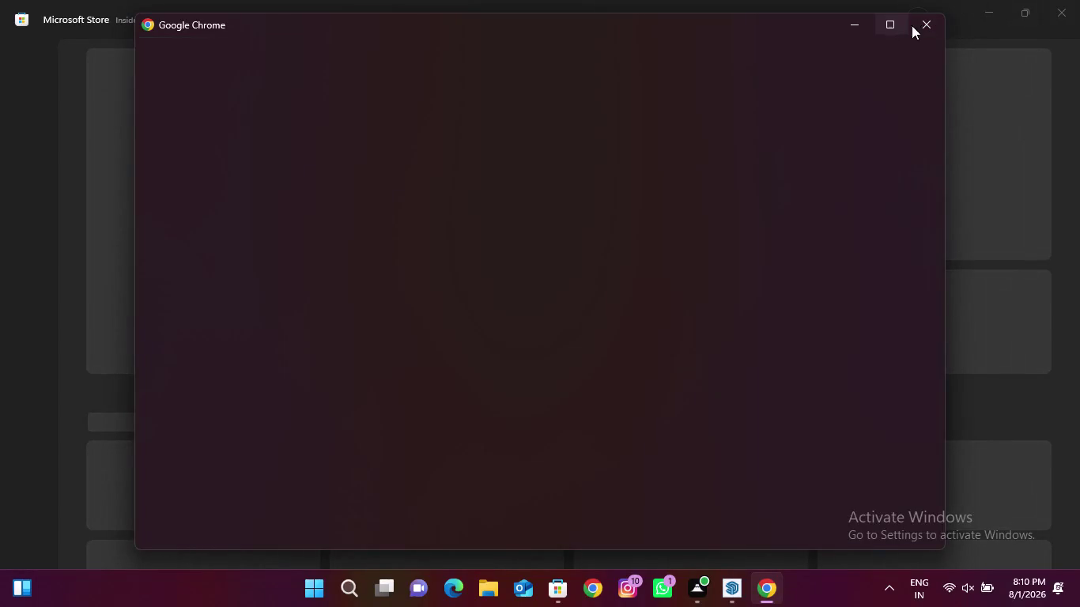
Close the Microsoft Store window and open Chrome with the first profile.
click(1068, 4)
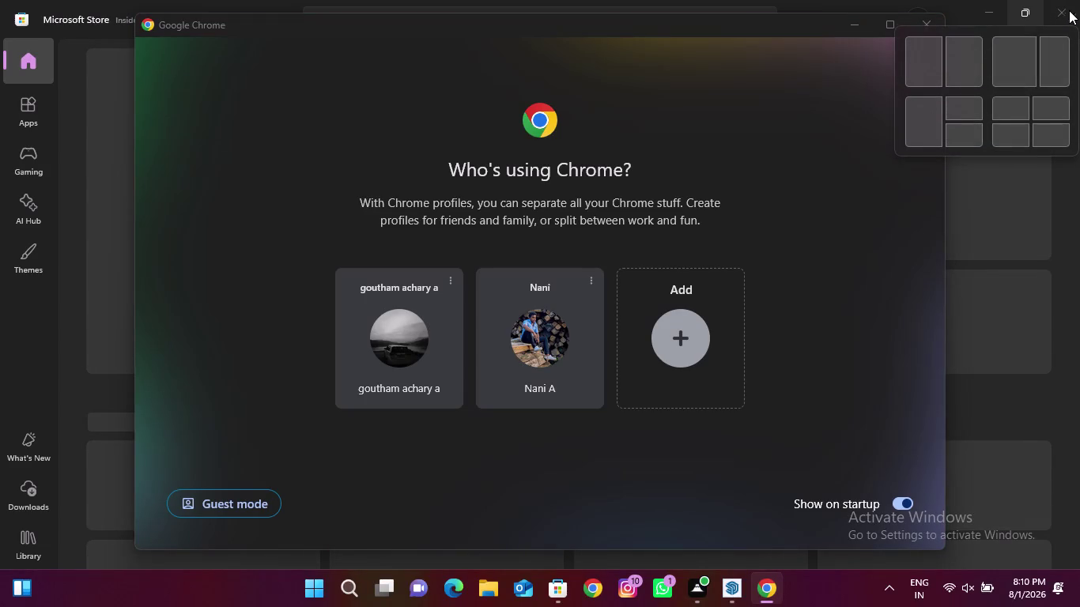
click(375, 333)
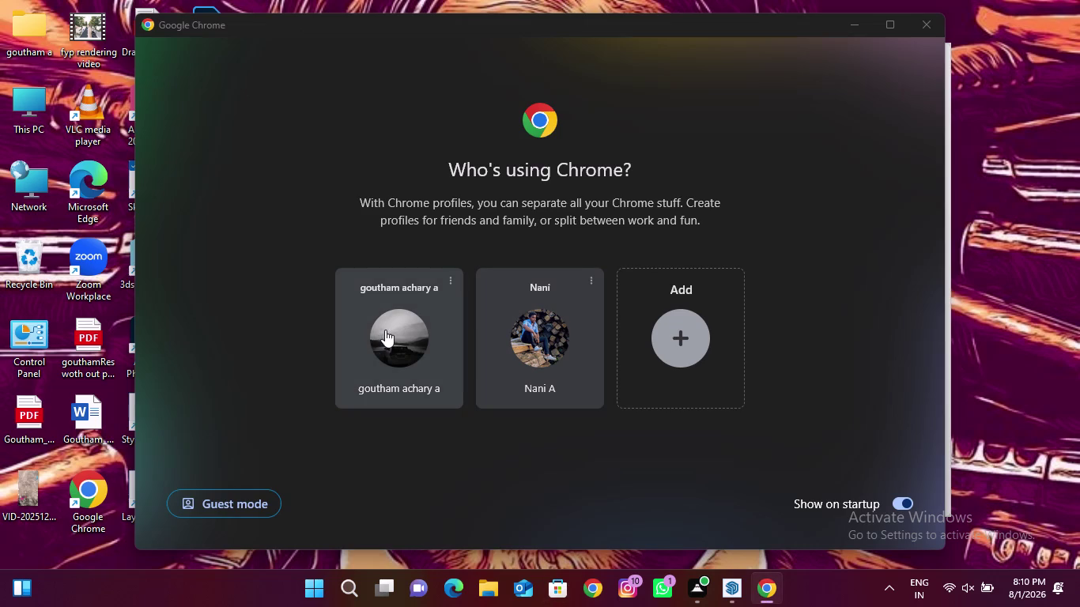
click(385, 329)
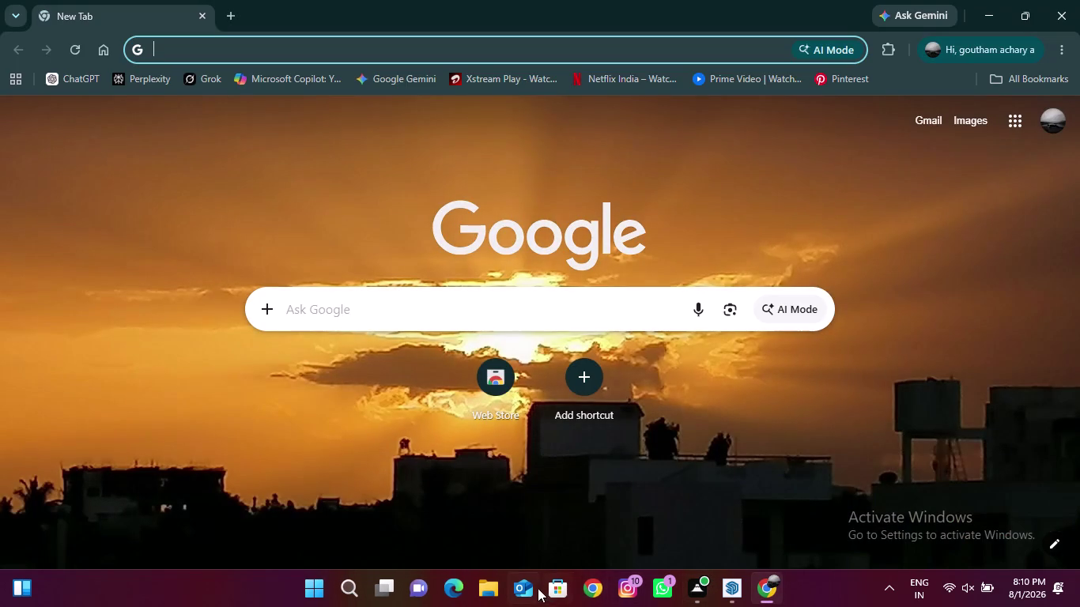
Search Google for 'gold colour code'.
click(495, 298)
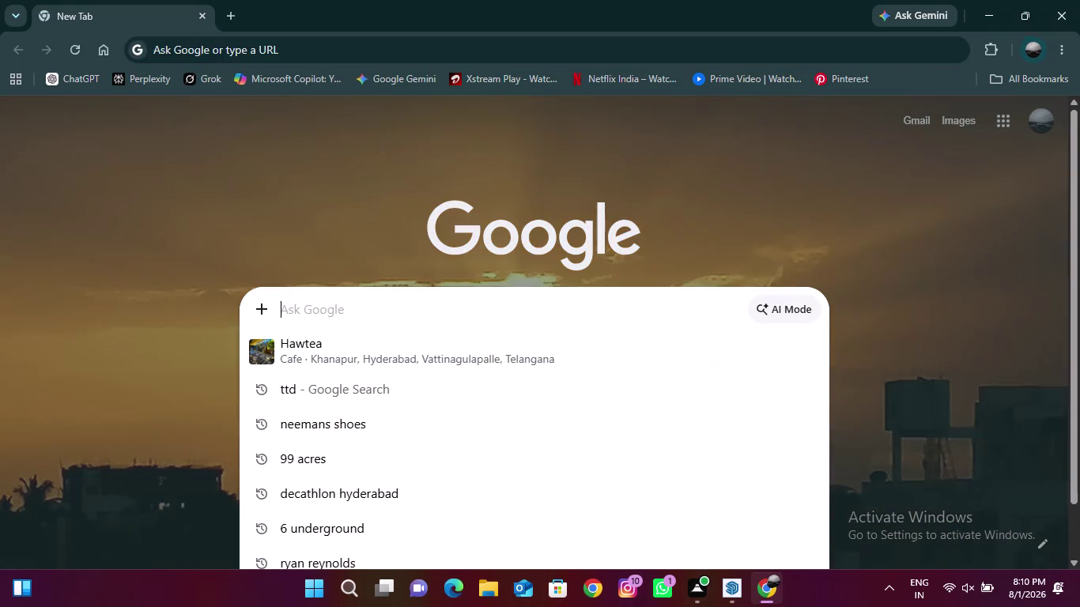
text(rgb)
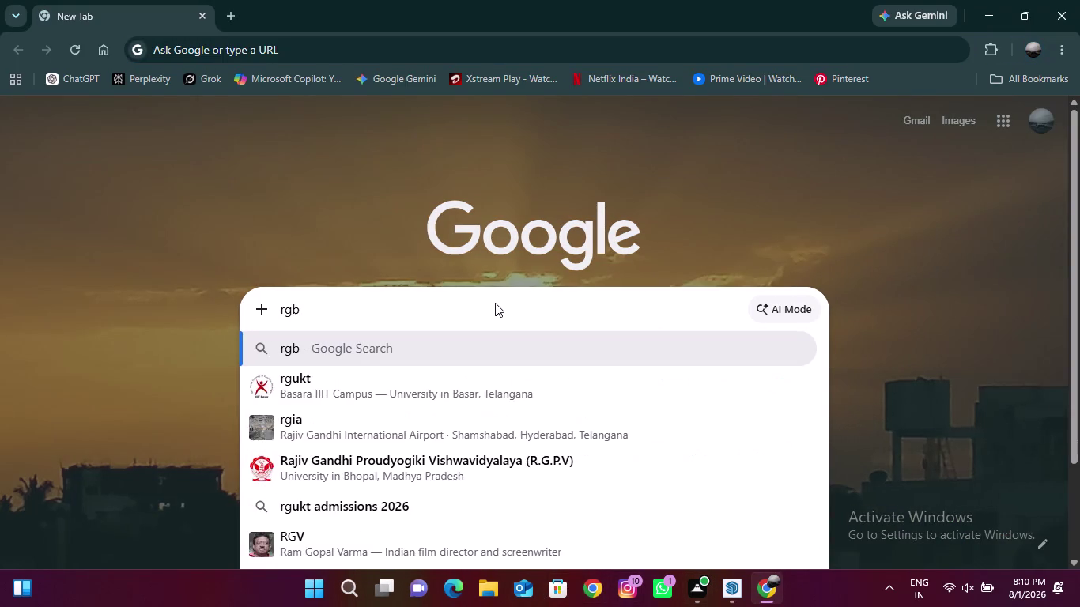
key(BackSpace)
key(BackSpace)
key(BackSpace)
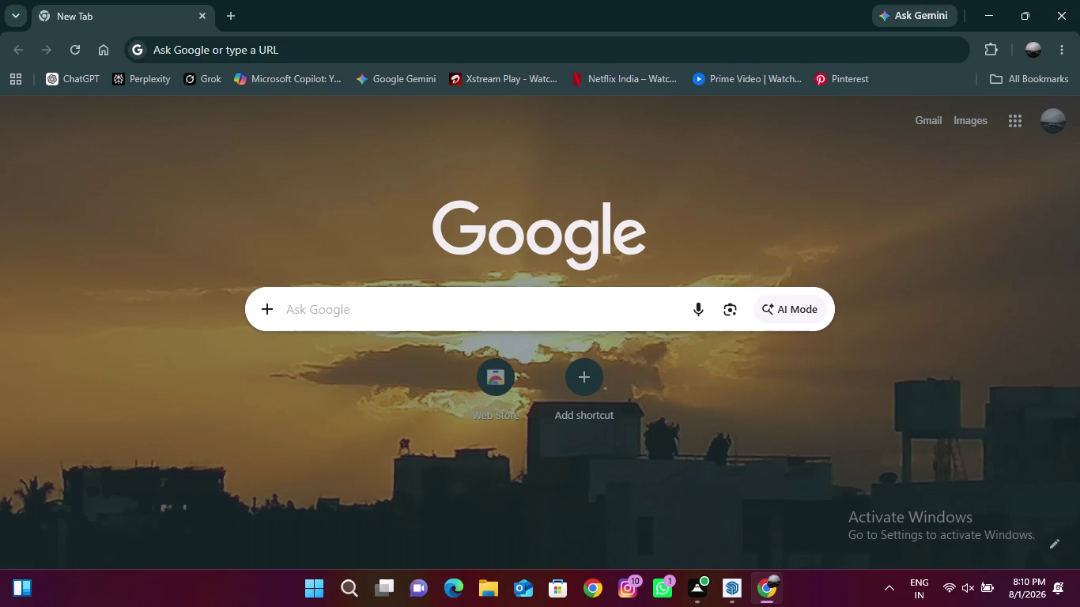
text(gold)
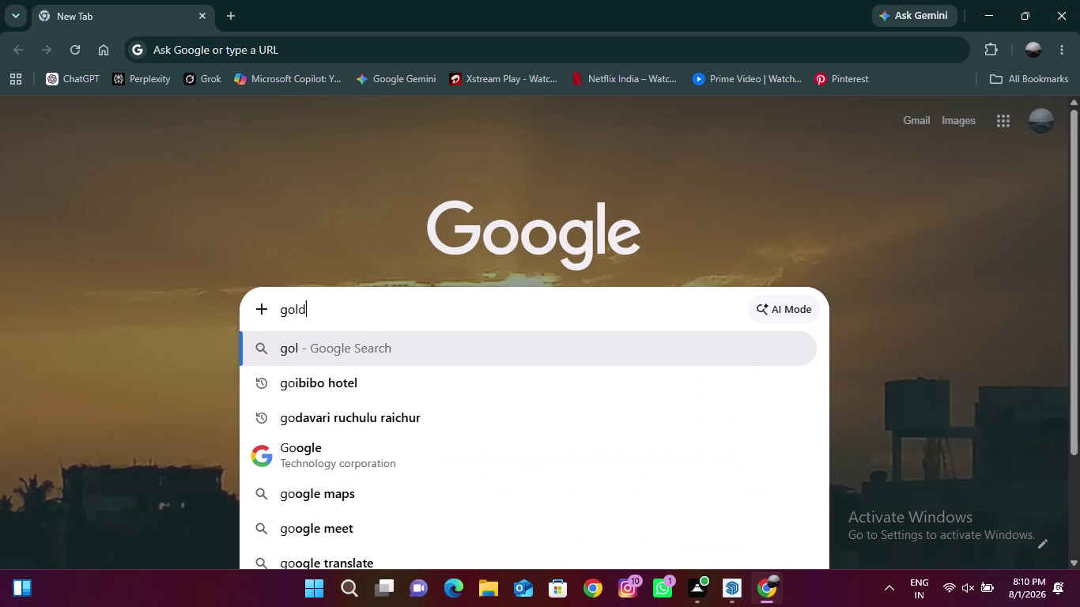
key(space)
text(colou)
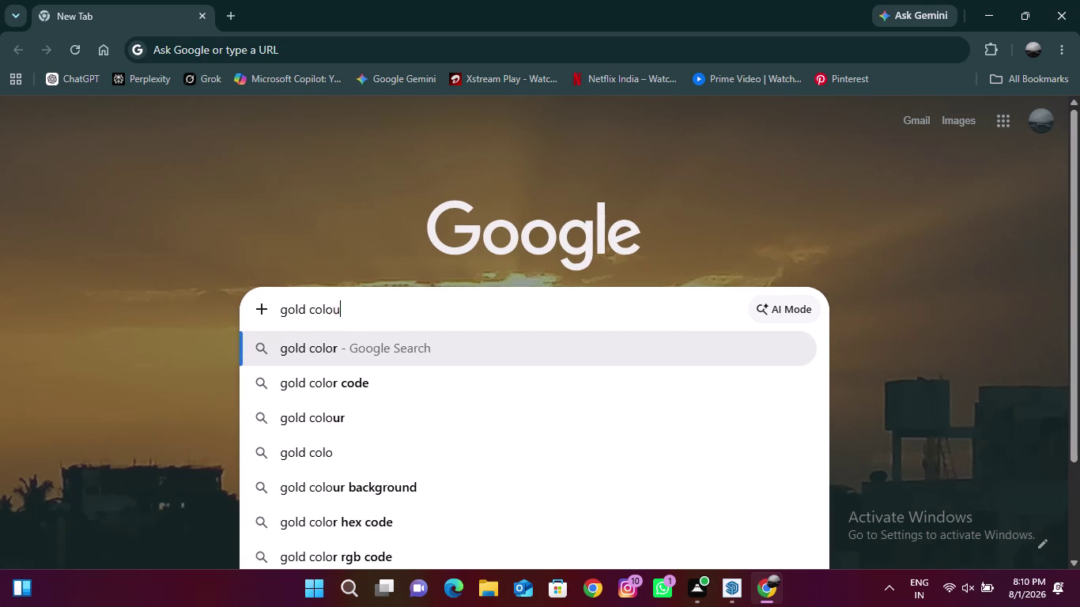
text(r)
key(space)
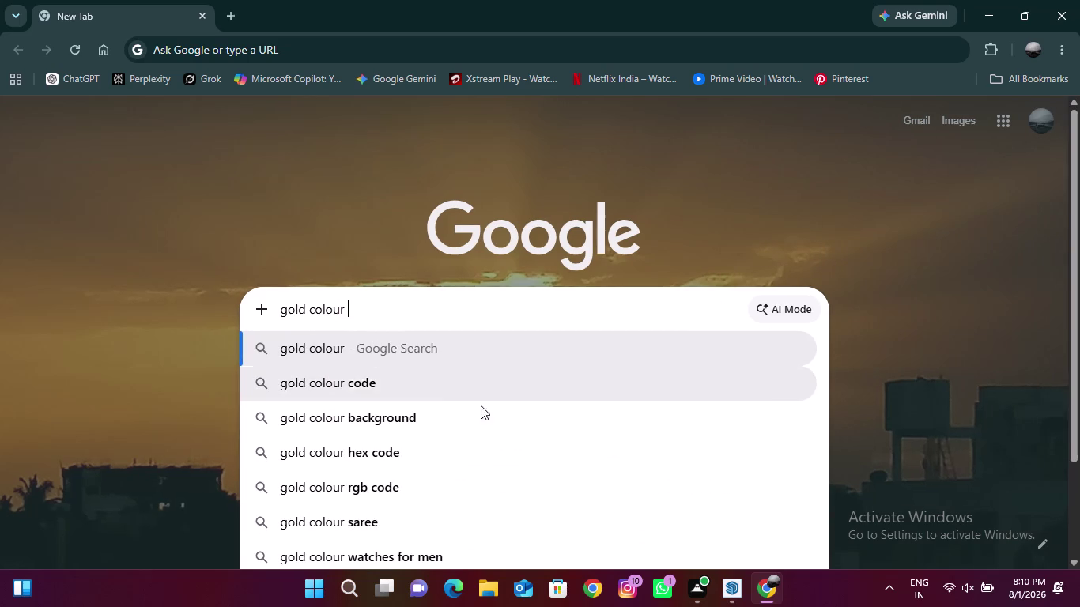
click(459, 393)
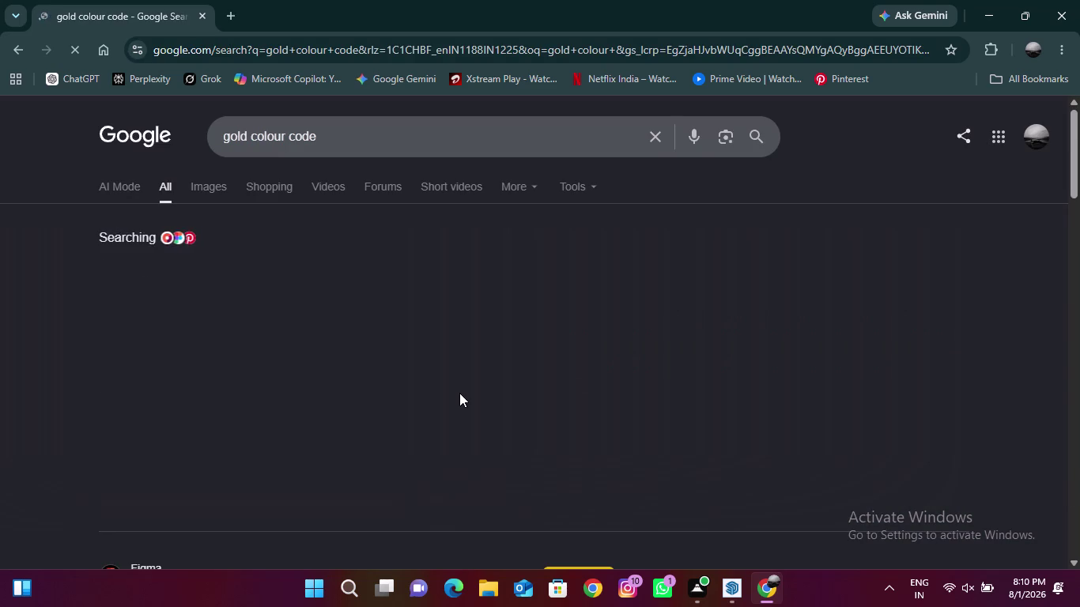
Change the search to 'brass colour code'.
drag(248, 137, 200, 149)
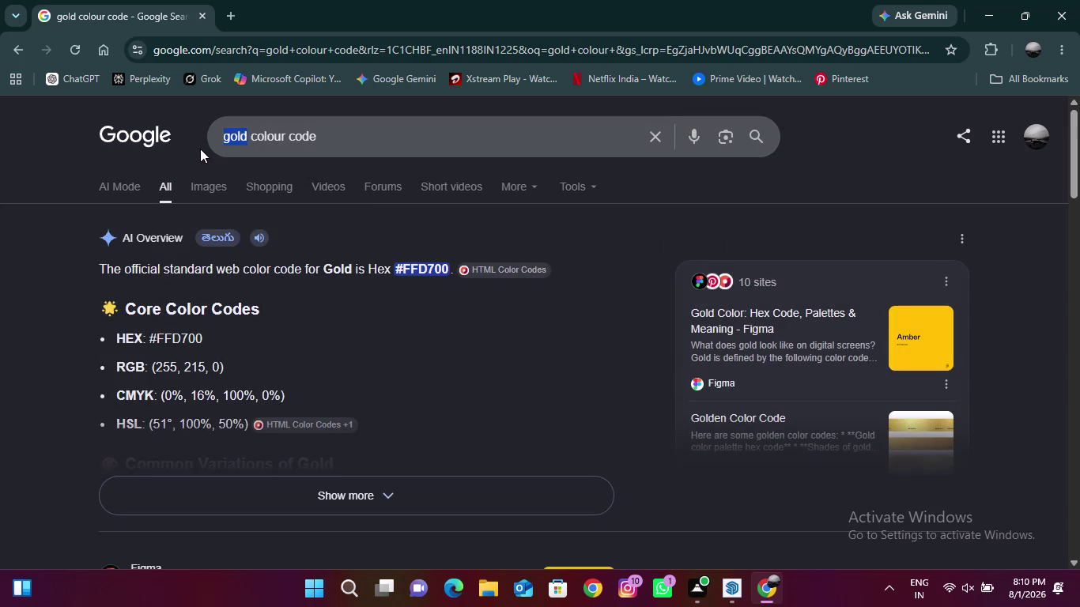
drag(200, 148, 199, 152)
text(brass)
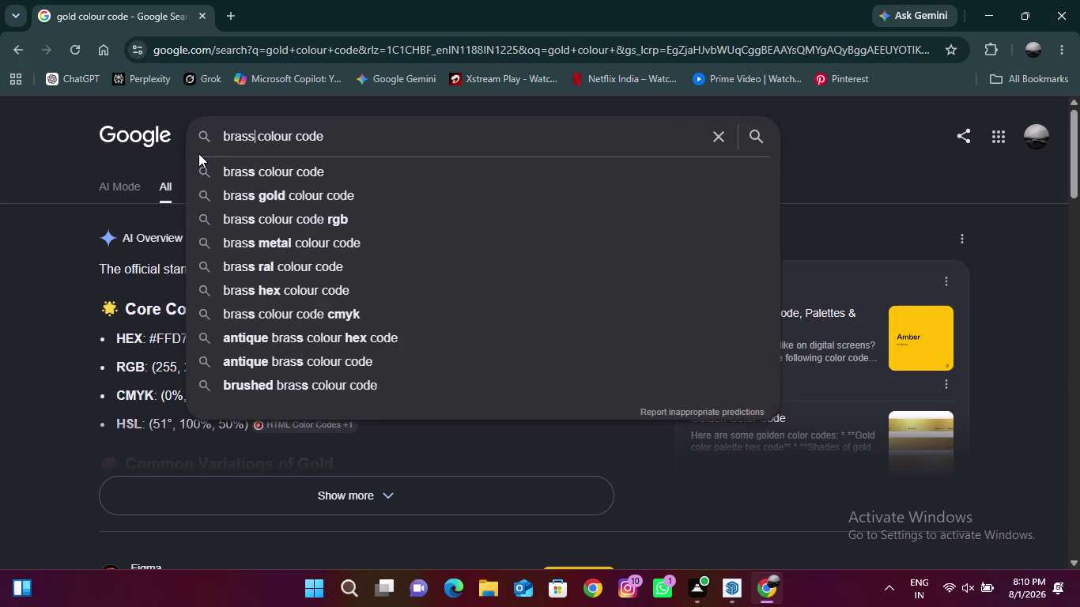
key(Return)
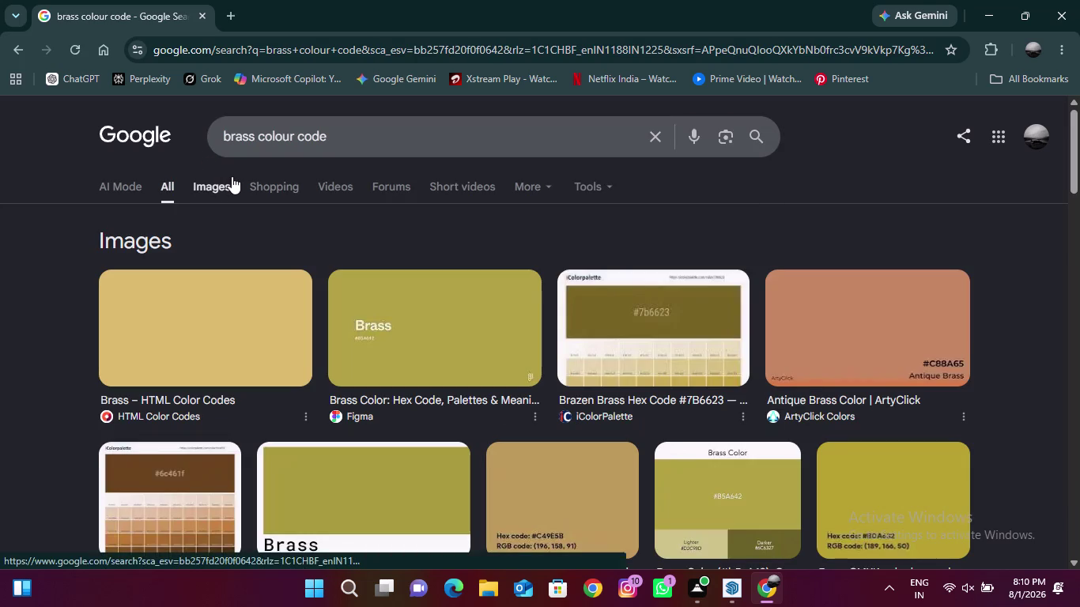
Expand the AI Overview to read brass #B5A642, RGB 181, 166, 66.
scroll(down, 3)
scroll(down, 3)
scroll(down, 3)
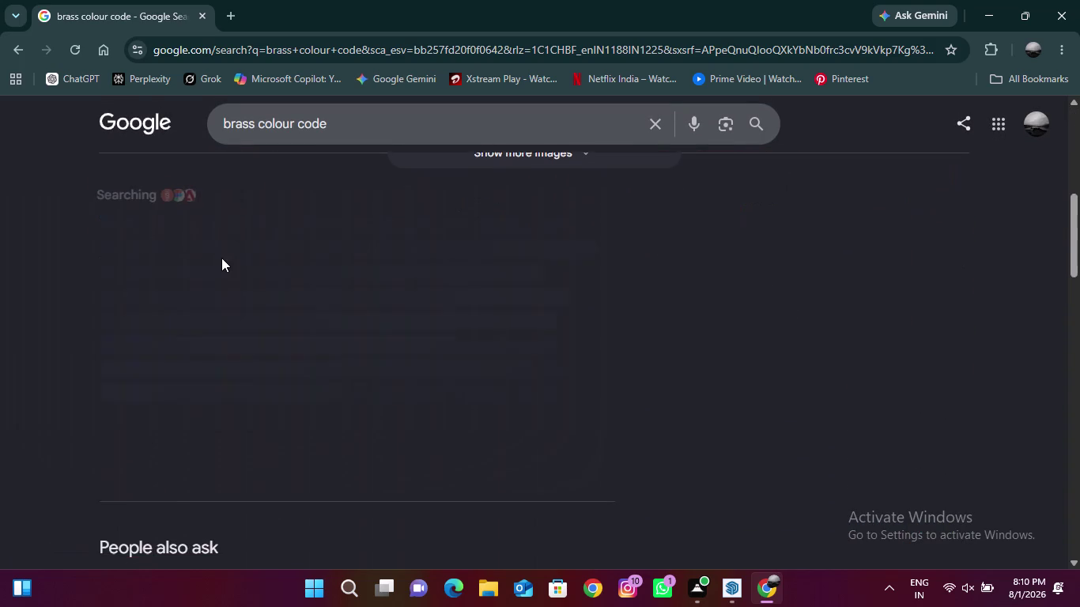
scroll(down, 3)
scroll(up, 3)
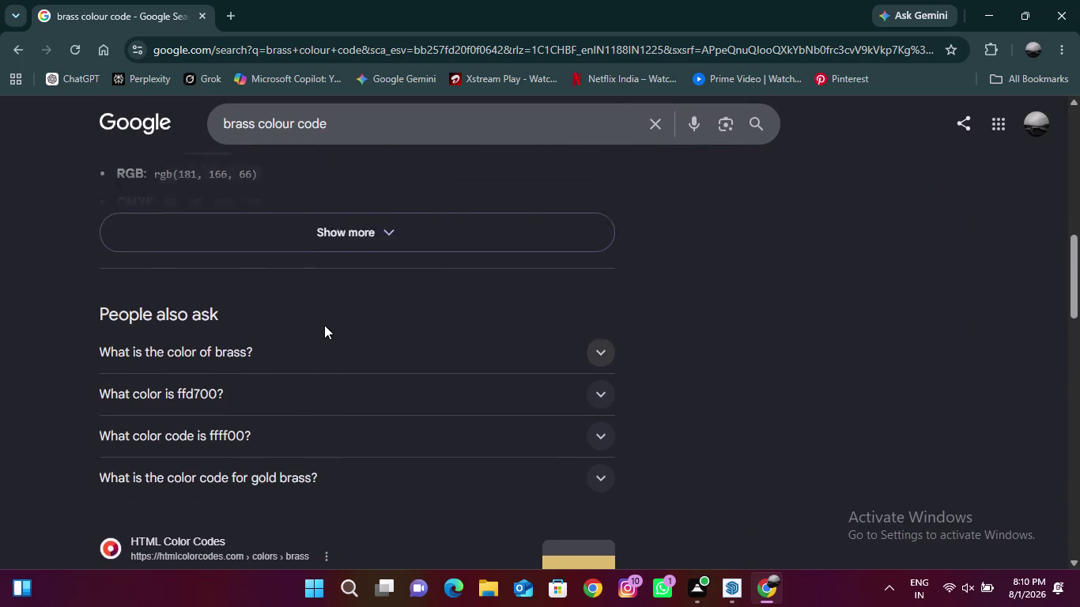
scroll(up, 3)
scroll(down, 3)
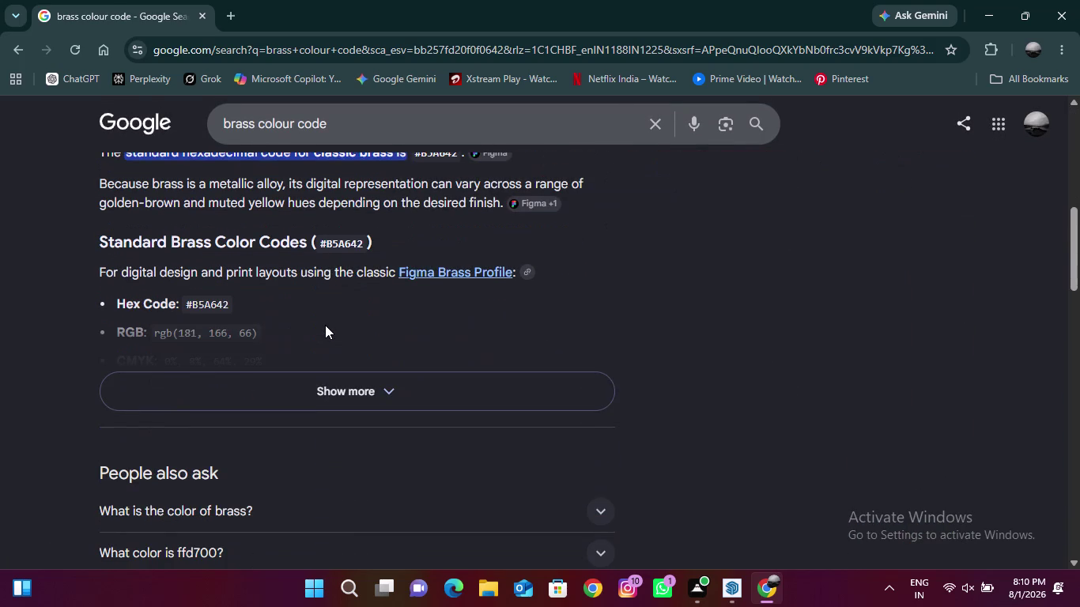
click(366, 390)
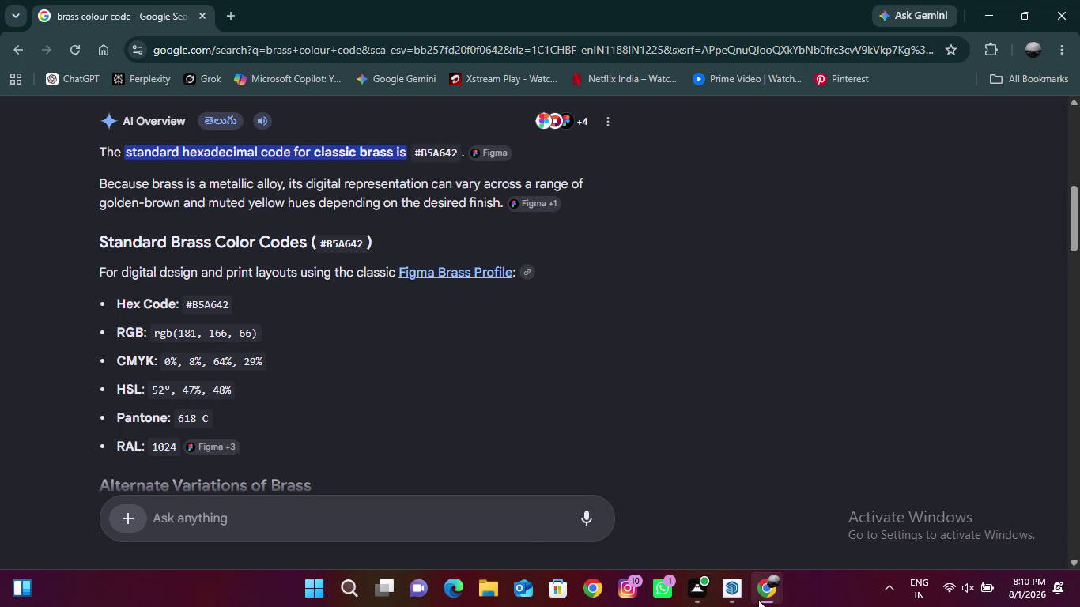
click(723, 593)
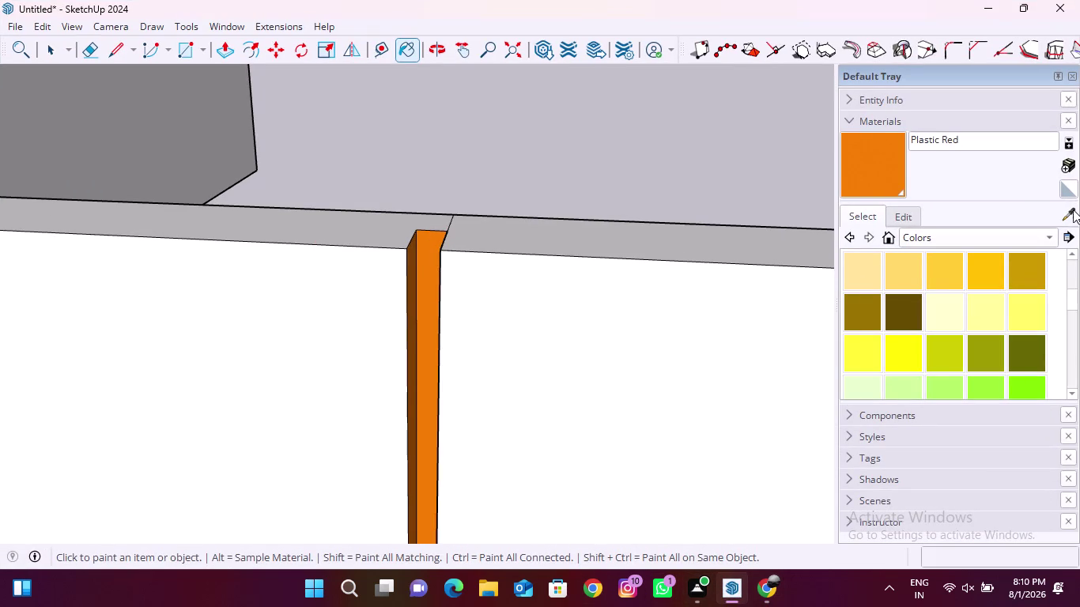
Start a new material, switch its colour picker to RGB, and enter red 186.
click(902, 353)
click(1068, 166)
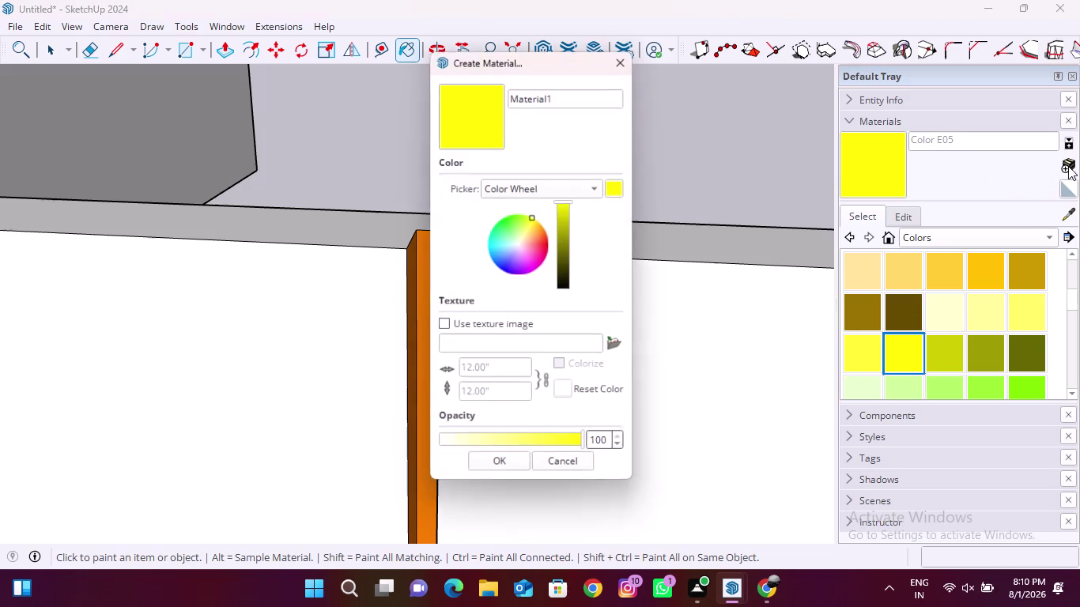
click(589, 192)
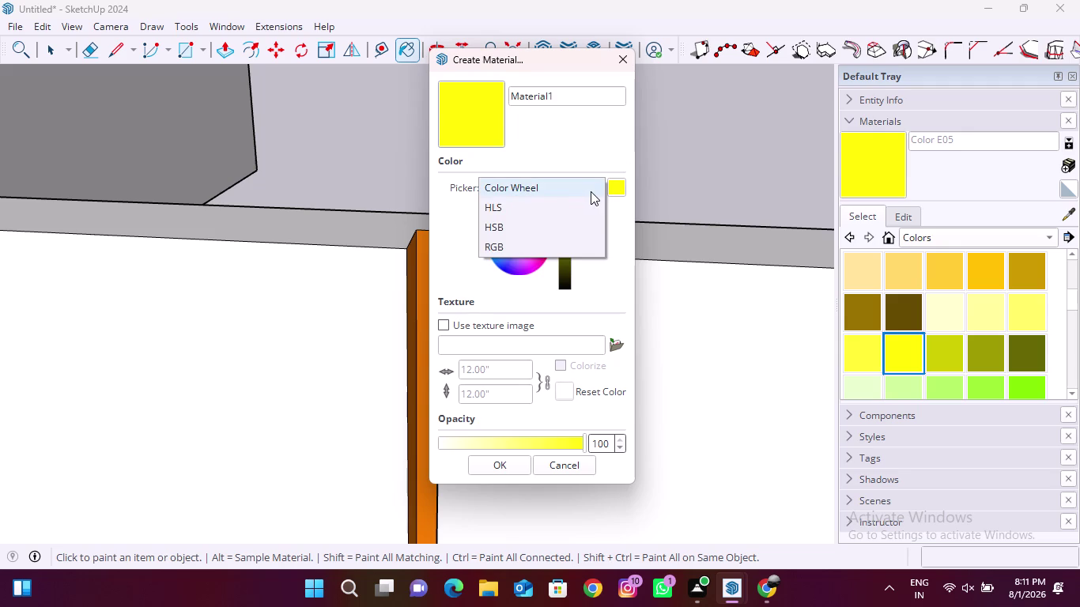
click(499, 254)
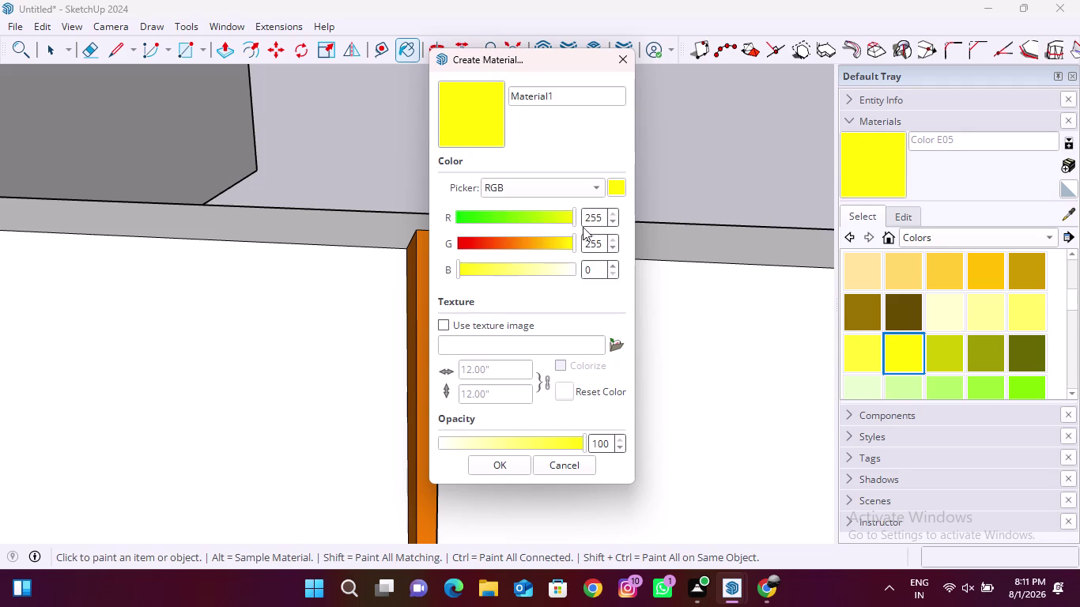
drag(601, 220, 576, 219)
text(186)
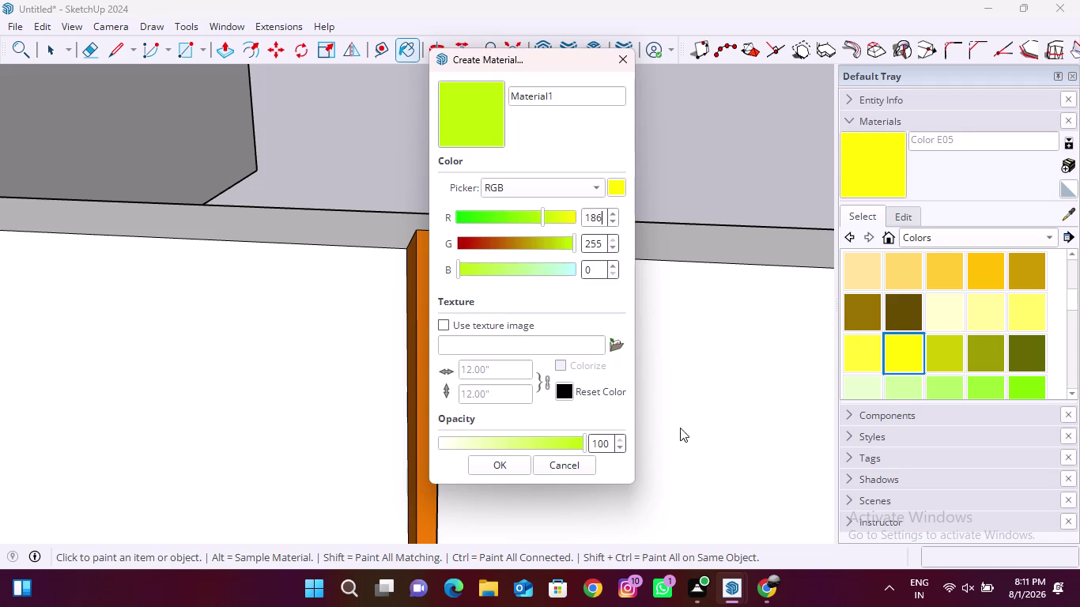
click(760, 585)
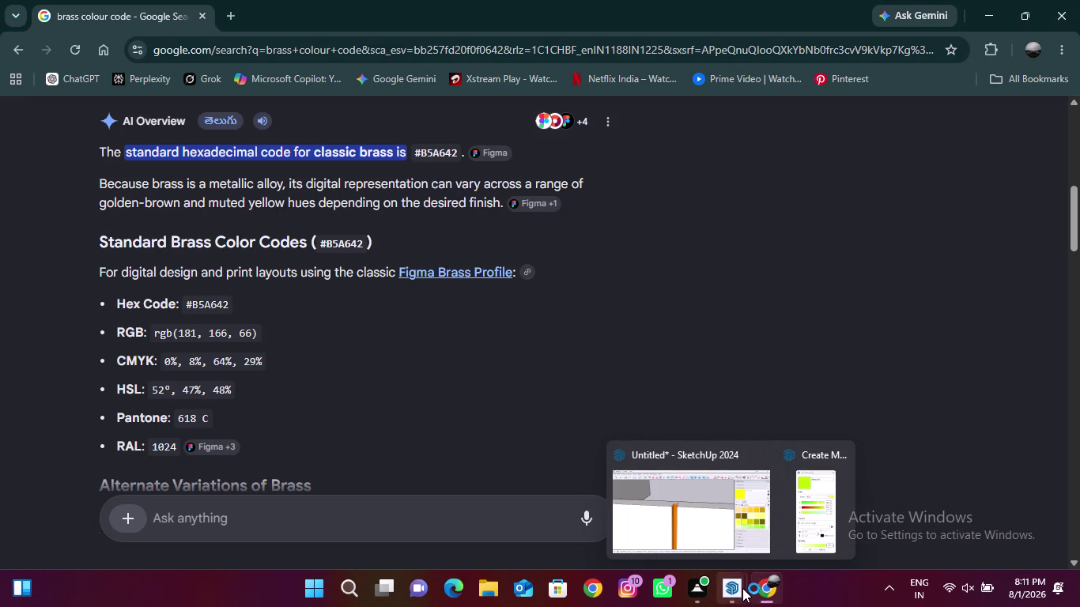
Bring the Create Material dialog forward and enter red 181 and green 161.
click(742, 588)
click(819, 527)
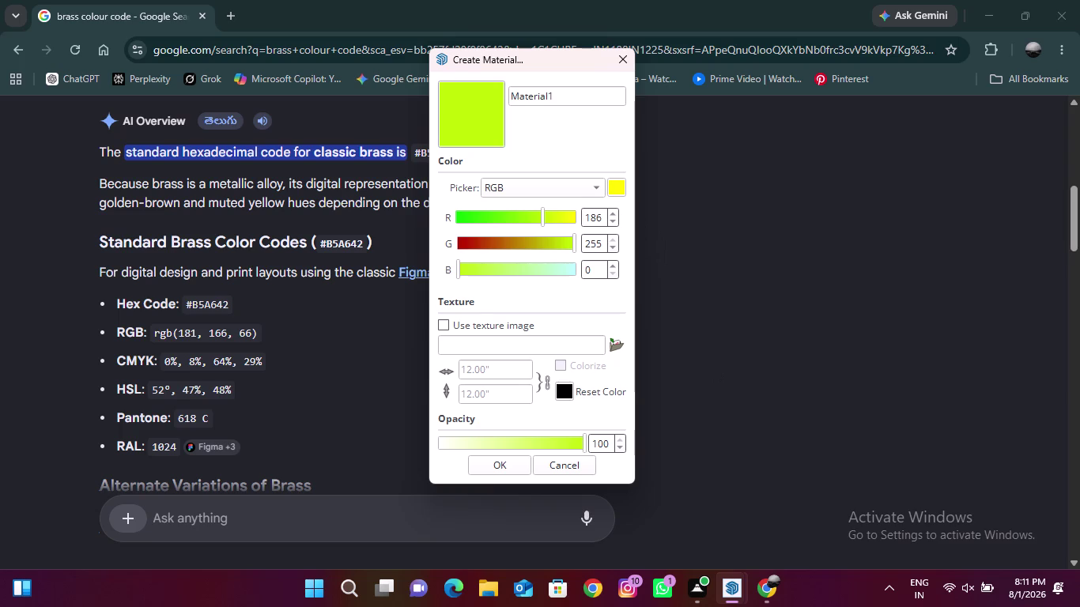
click(602, 215)
key(BackSpace)
key(1)
click(601, 241)
key(BackSpace)
key(BackSpace)
key(BackSpace)
text(161)
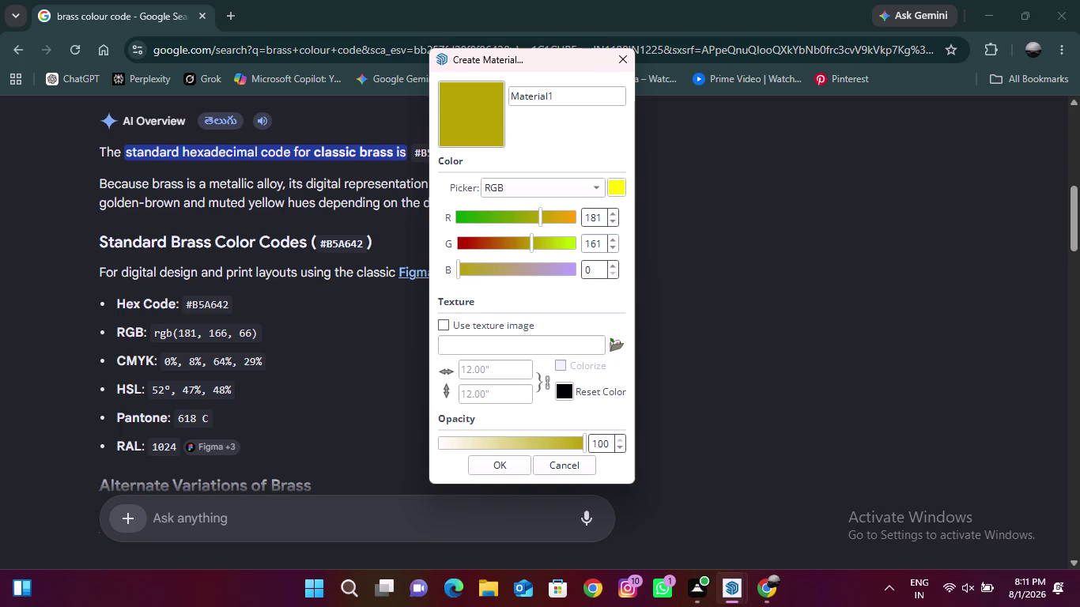
Correct green to 166, set blue to 66, and confirm the brass material.
click(602, 239)
key(BackSpace)
key(6)
drag(593, 270, 577, 269)
text(6)
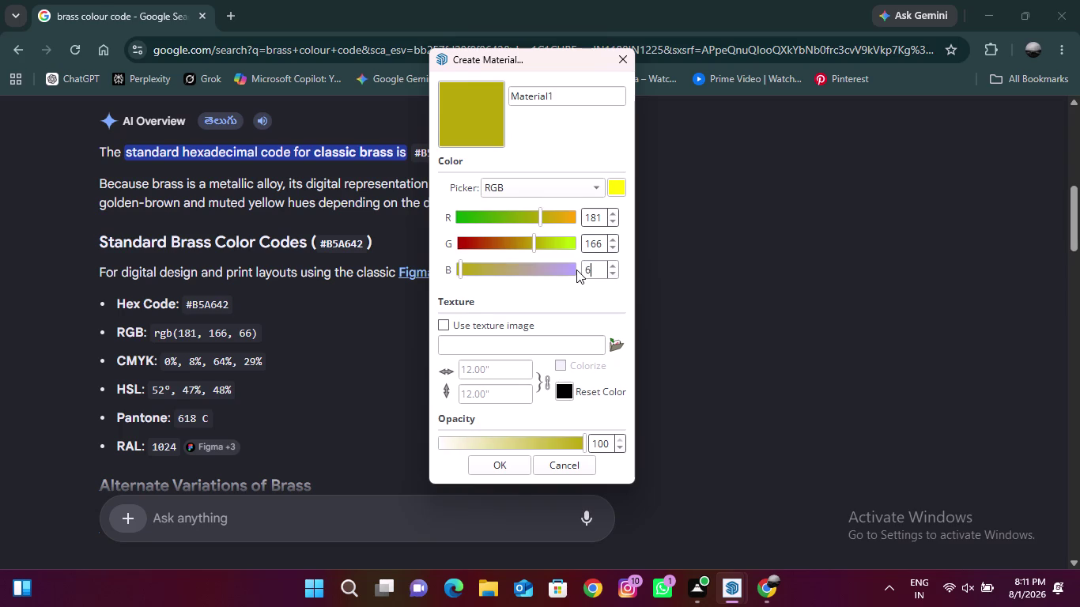
text(6)
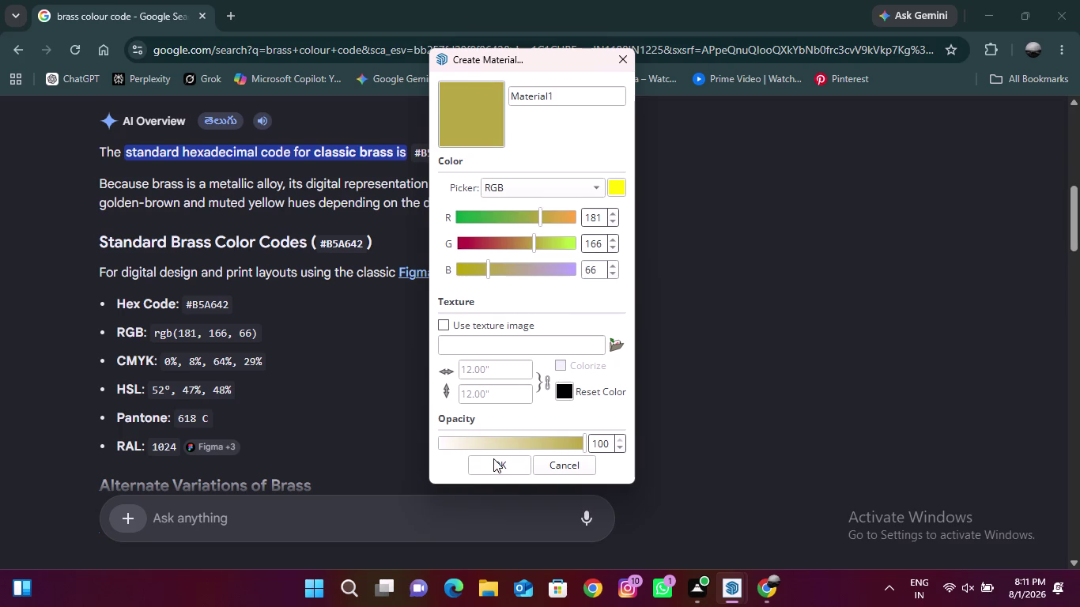
click(495, 462)
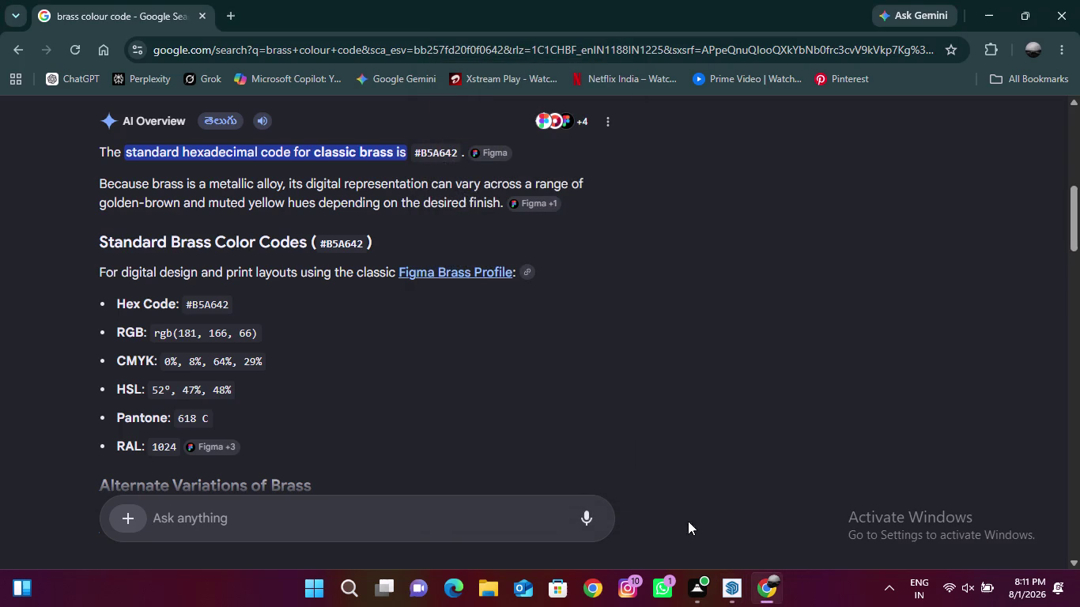
click(739, 583)
click(879, 156)
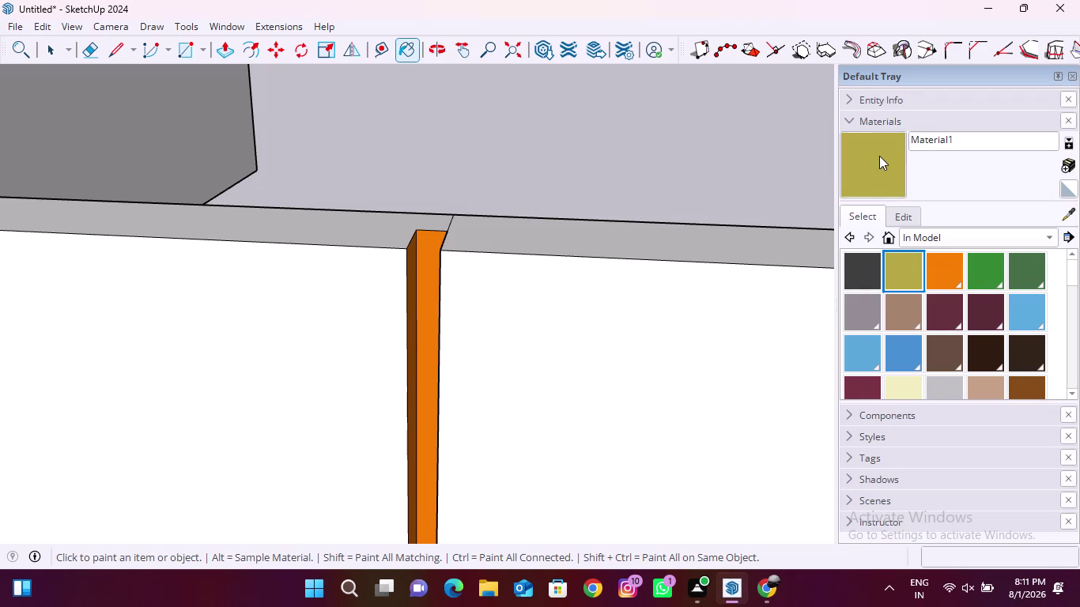
click(422, 268)
middle_drag(459, 257, 374, 272)
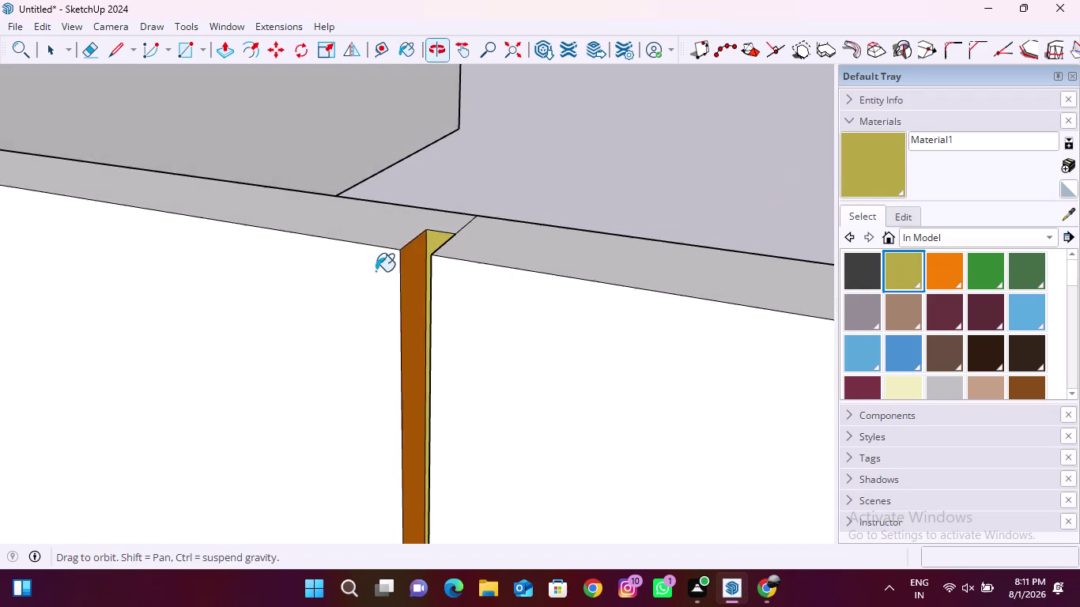
scroll(up, 3)
click(417, 252)
scroll(up, 3)
middle_drag(408, 274, 625, 277)
click(443, 254)
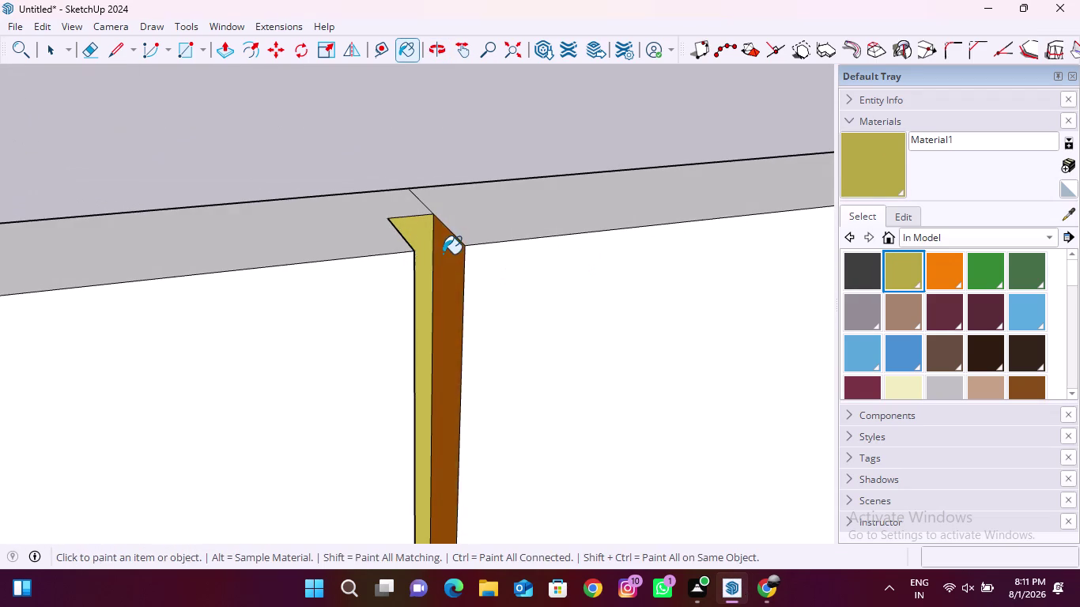
scroll(down, 3)
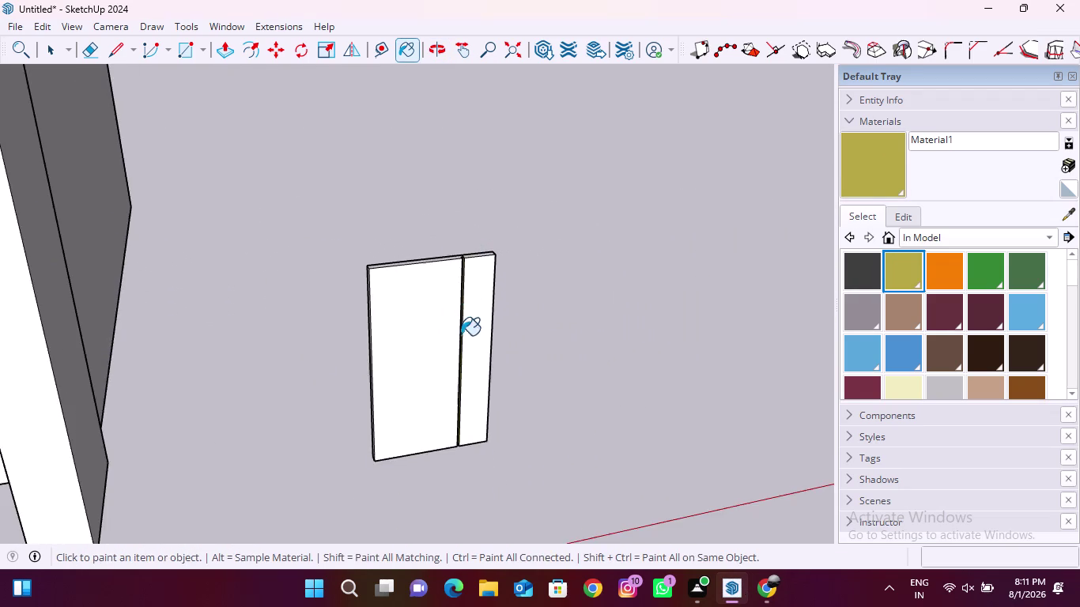
middle_drag(461, 335, 388, 300)
scroll(up, 3)
scroll(down, 3)
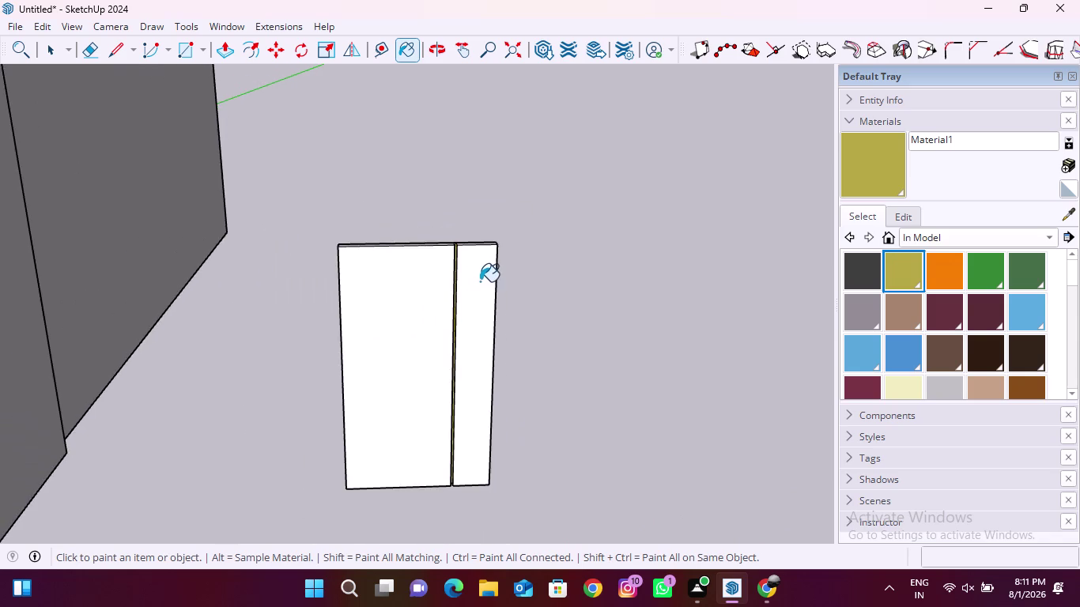
scroll(down, 3)
key(space)
scroll(up, 3)
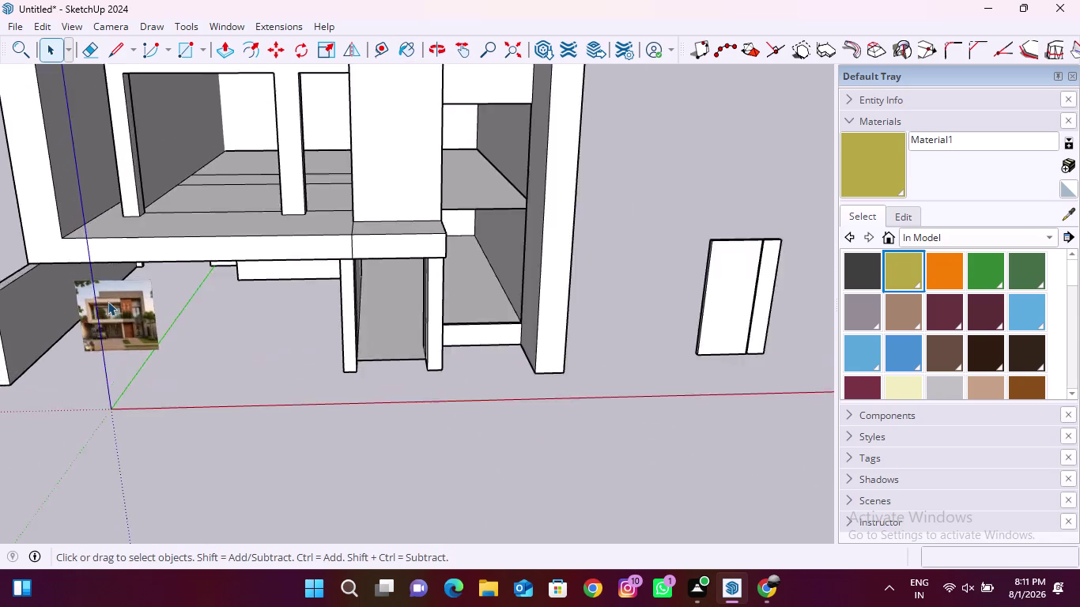
scroll(up, 3)
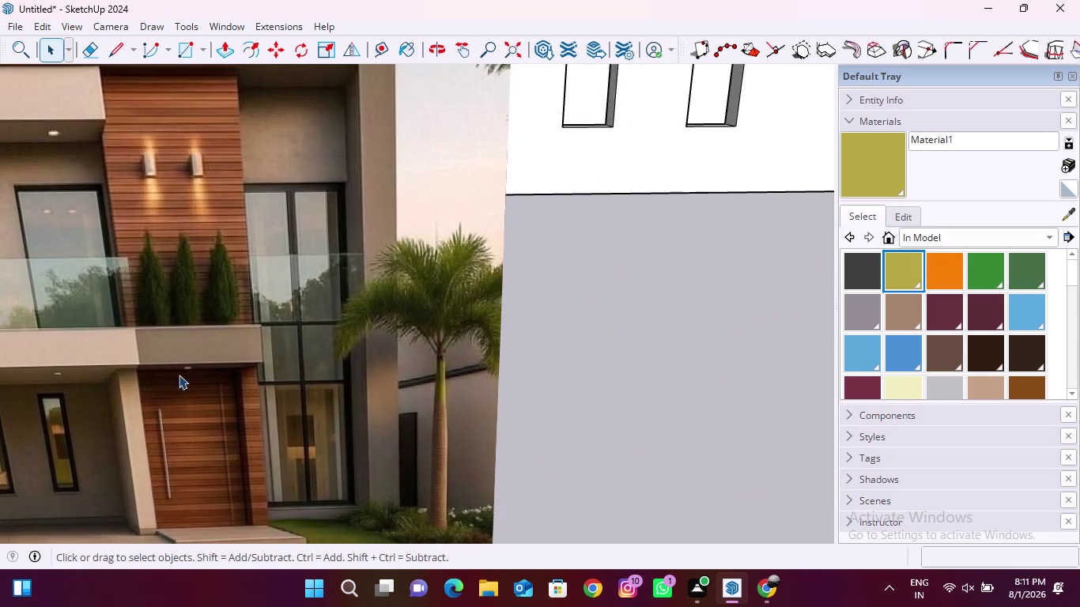
scroll(up, 3)
scroll(down, 3)
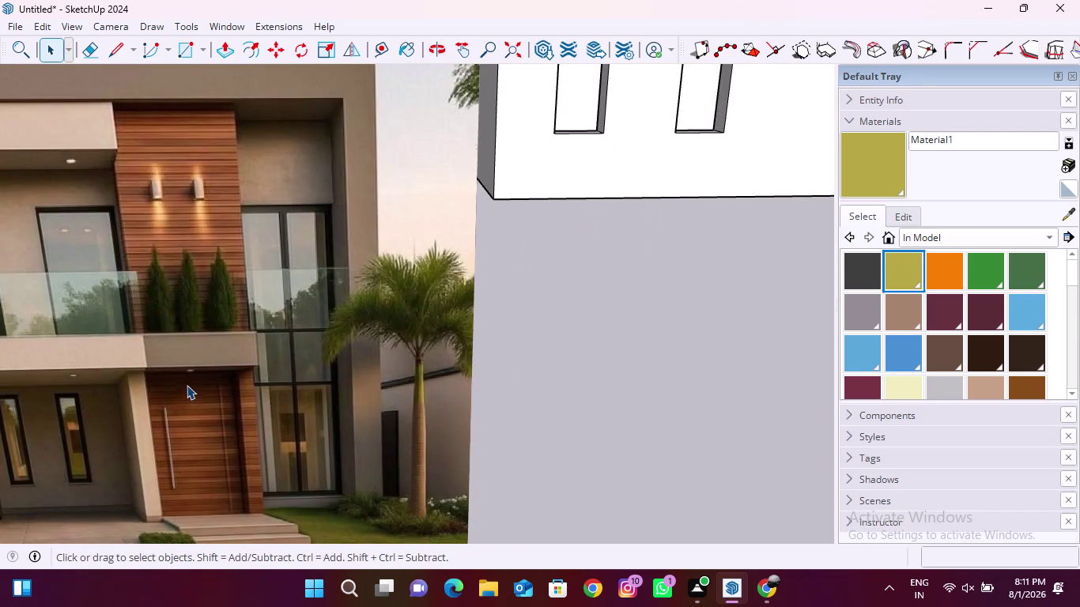
scroll(down, 3)
scroll(down, 3)
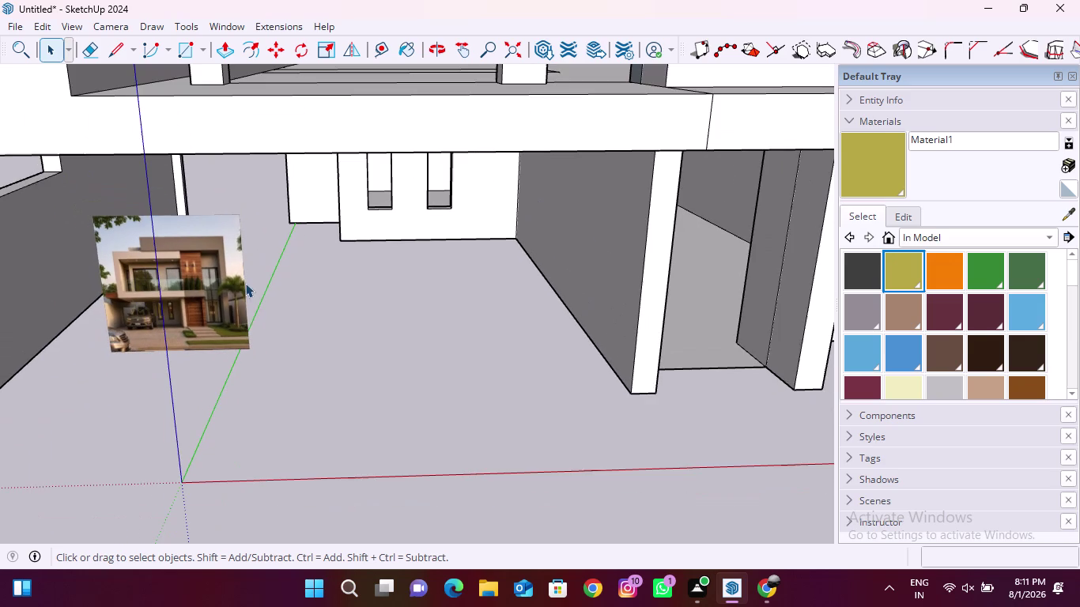
click(983, 237)
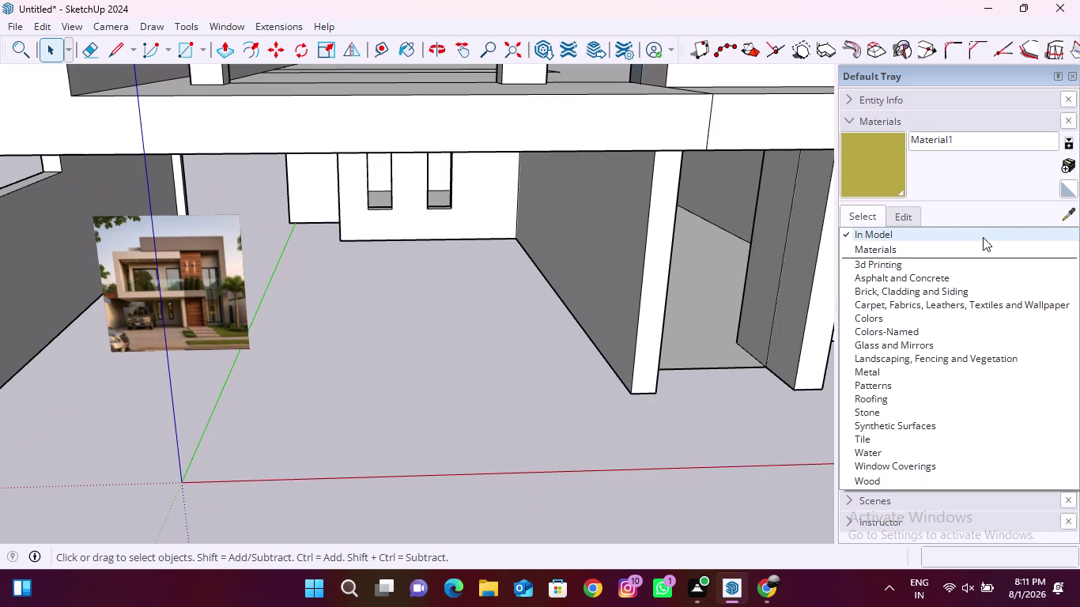
Show the Wood collection, start a new material, and browse for its texture image.
scroll(down, 3)
click(900, 474)
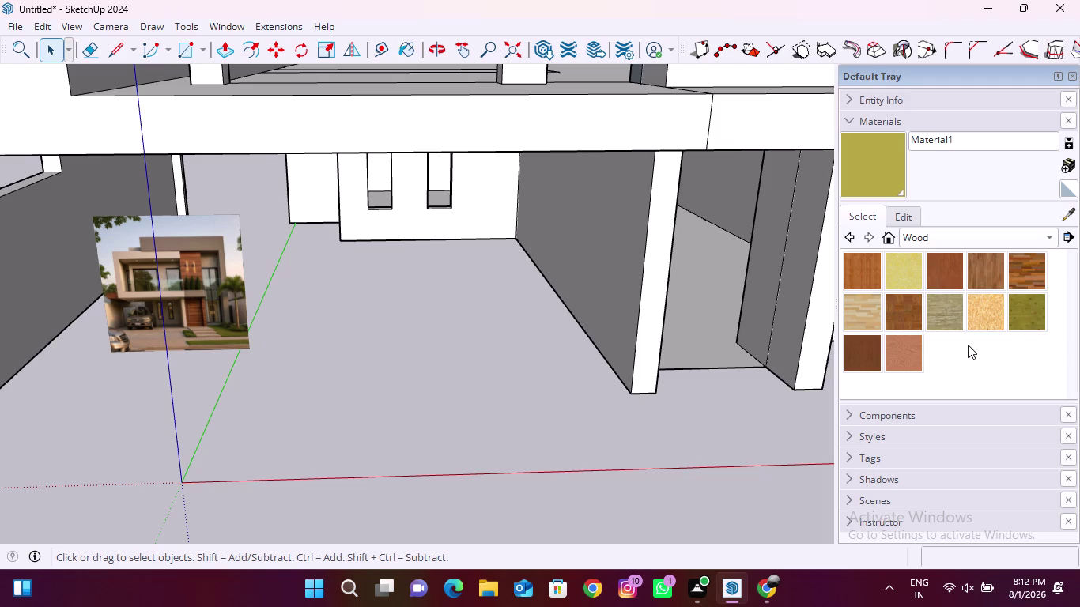
click(1068, 163)
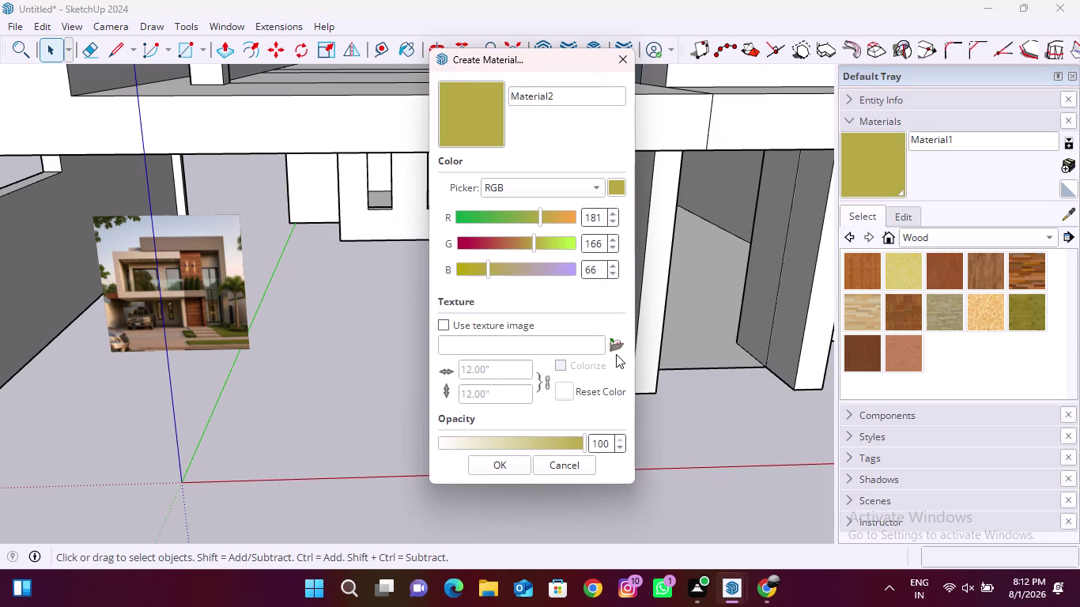
click(620, 349)
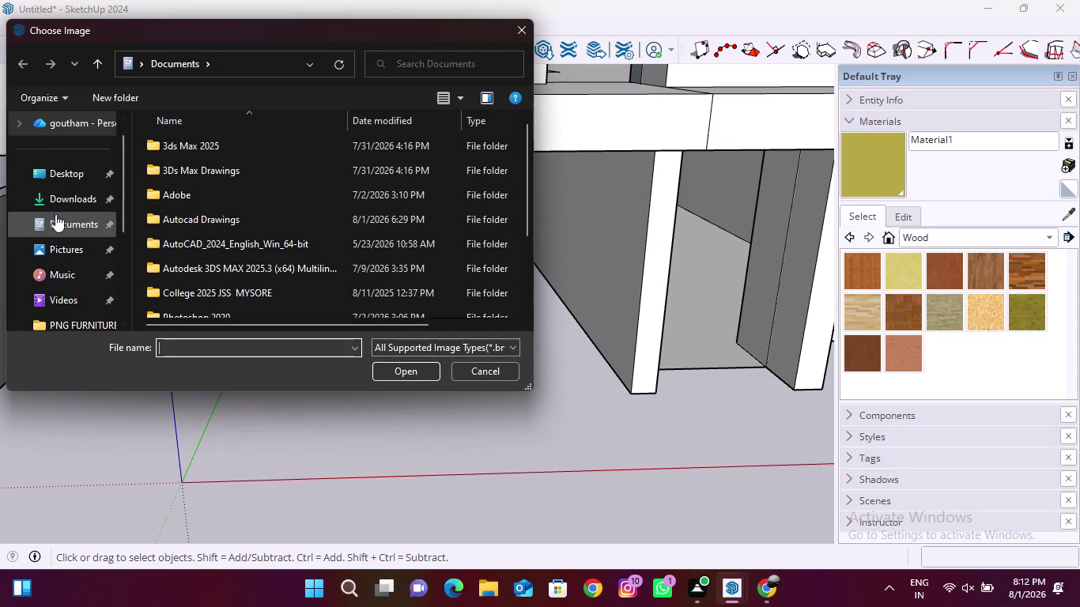
Load download (2).jpg from Pictures > Designs of Textures > Veneeres as the texture.
click(70, 237)
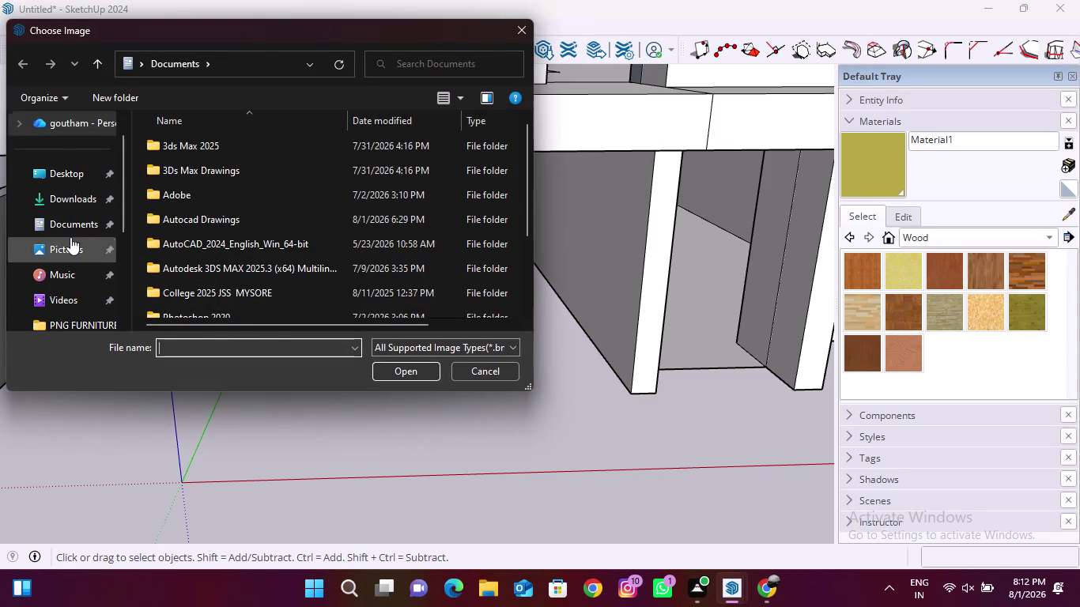
double_click(289, 181)
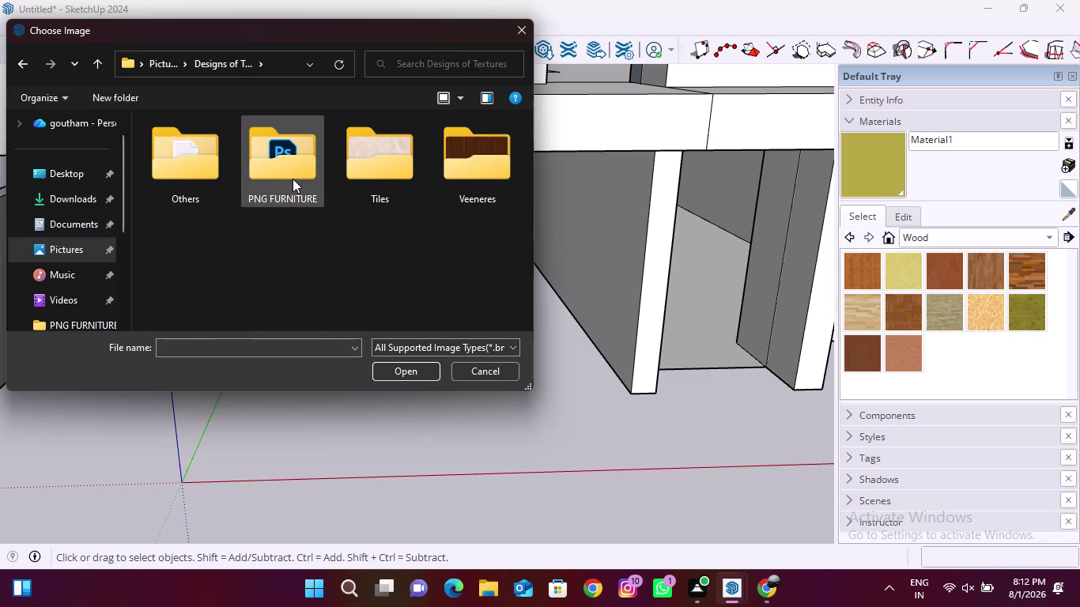
double_click(491, 152)
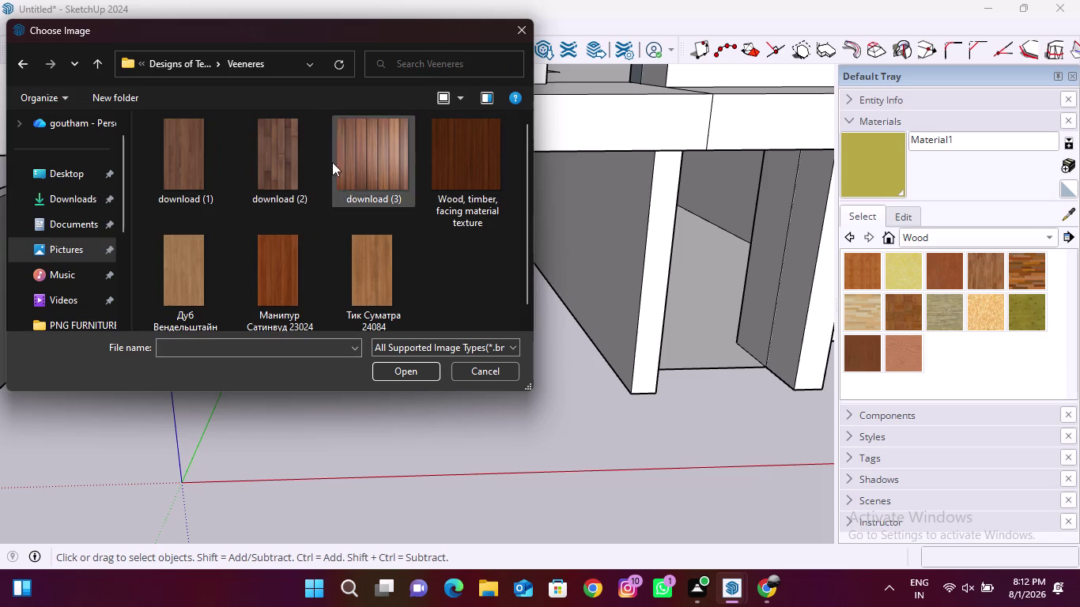
click(294, 163)
click(405, 371)
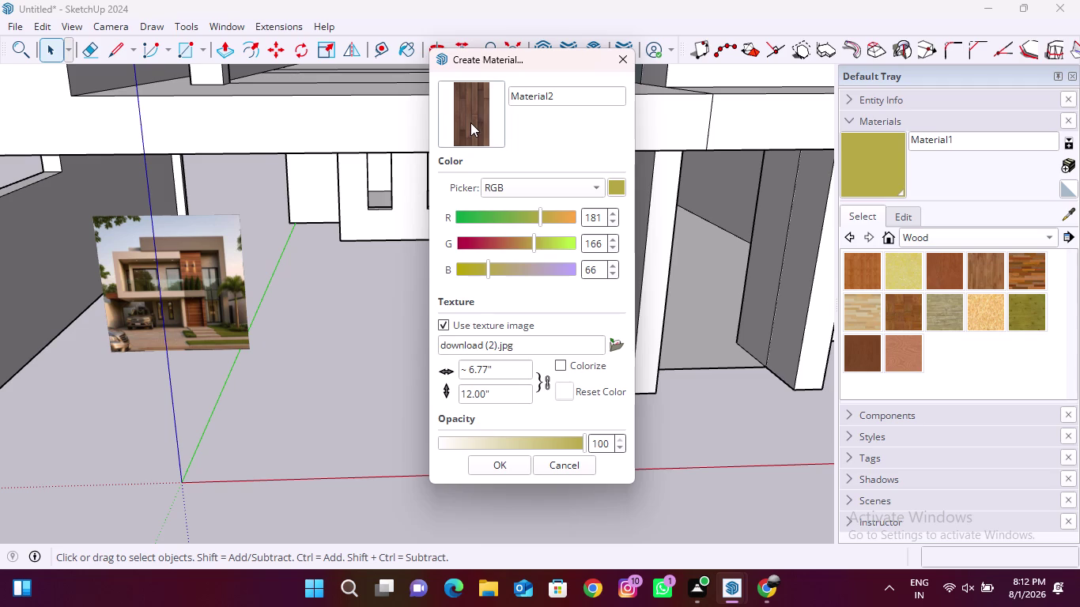
Set the veneer texture size to 10 inches and save it as Material2.
drag(511, 362, 446, 369)
text(10)
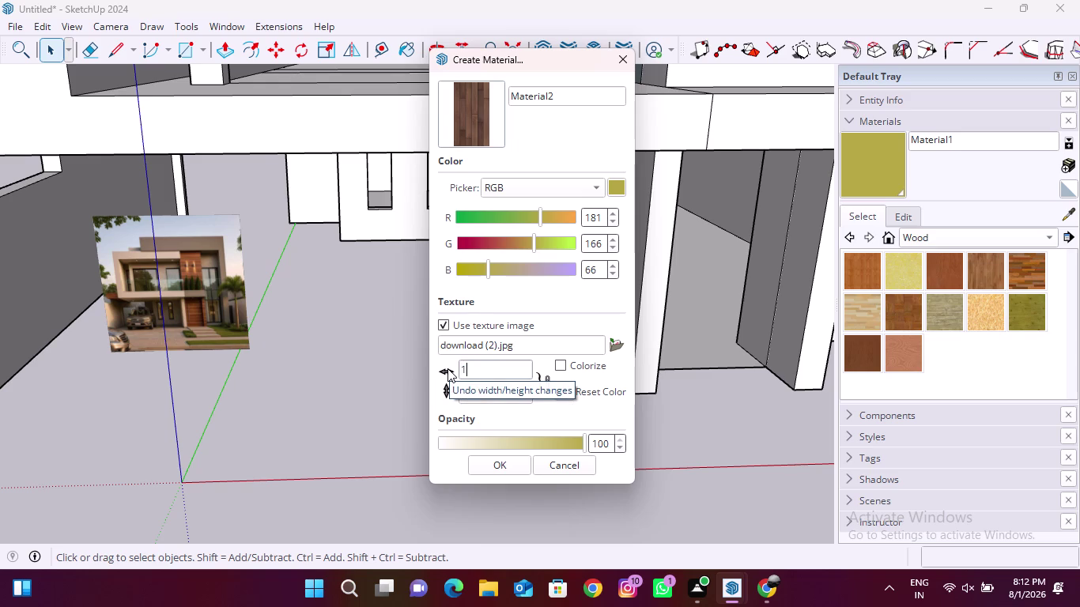
drag(508, 393, 443, 393)
text(10)
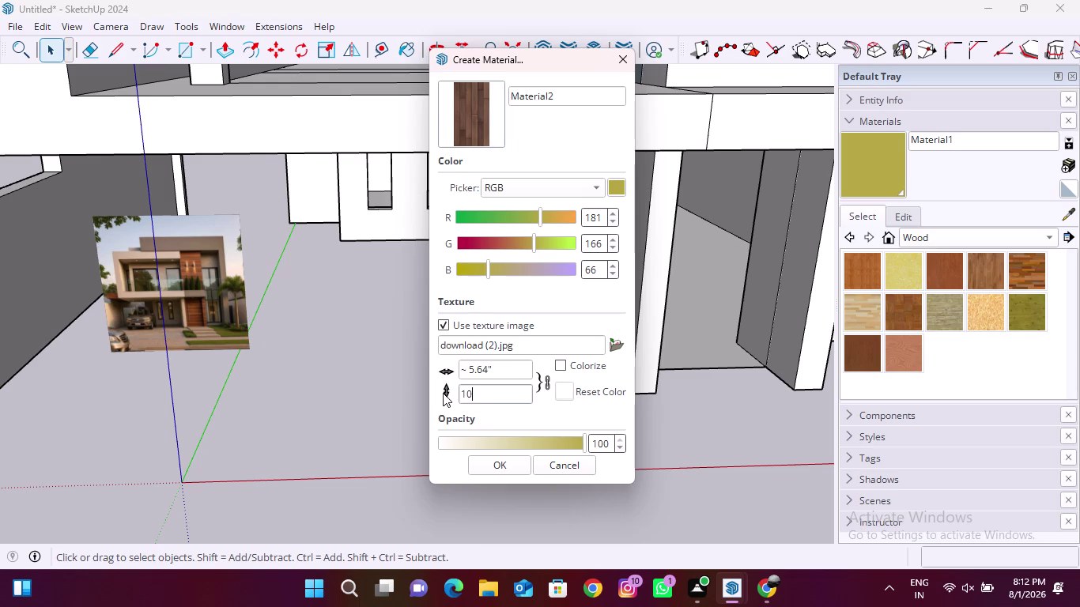
click(548, 384)
drag(516, 369, 465, 369)
drag(465, 369, 463, 369)
text(10)
click(504, 464)
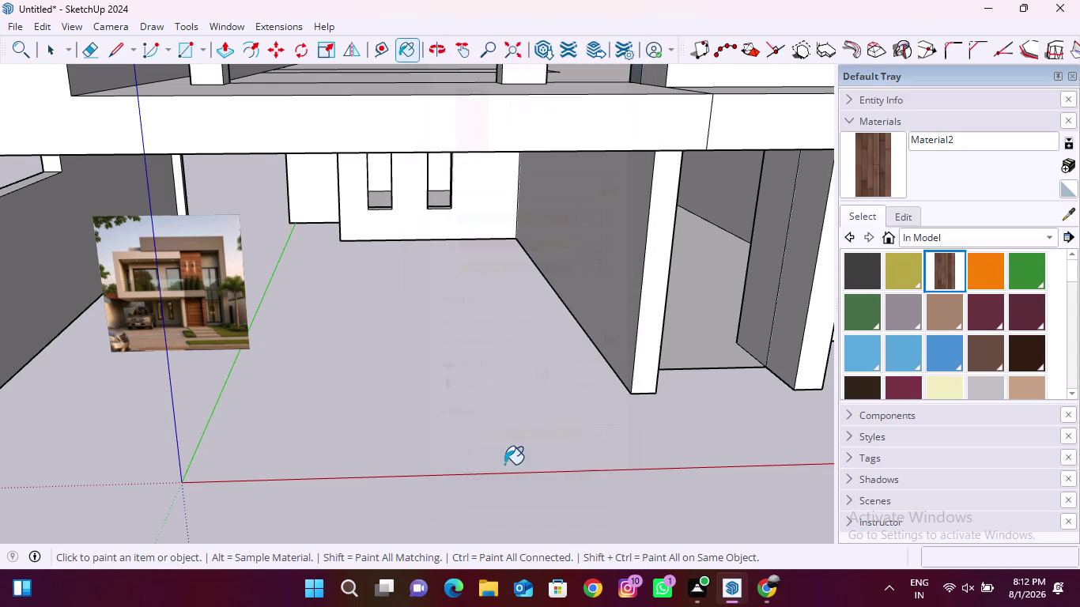
Paint the wide and narrow door panels with Material2.
click(883, 168)
scroll(down, 3)
scroll(up, 3)
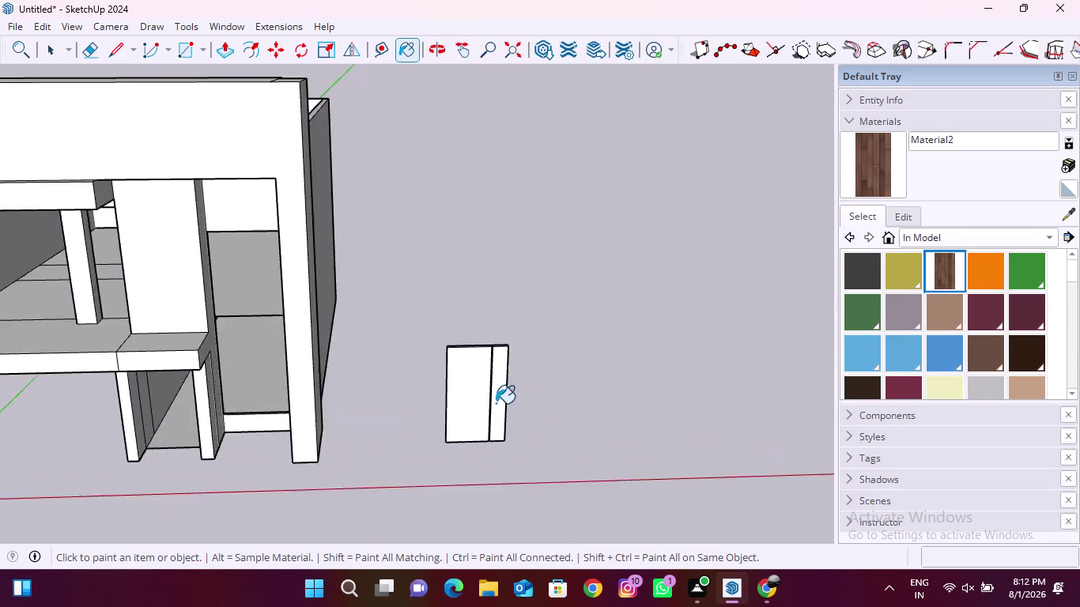
scroll(up, 3)
click(477, 403)
scroll(up, 3)
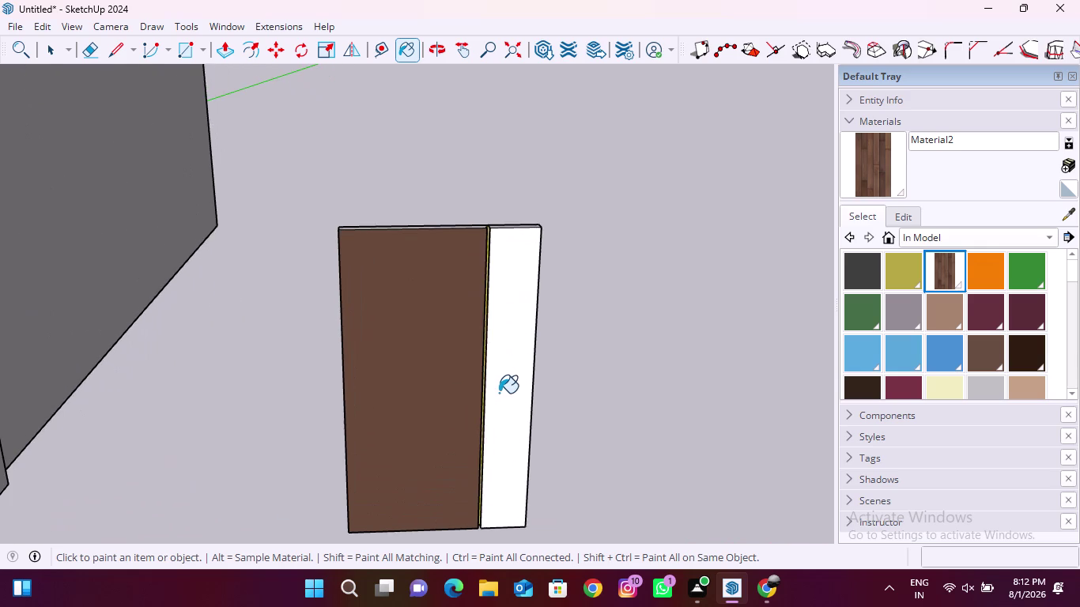
click(500, 393)
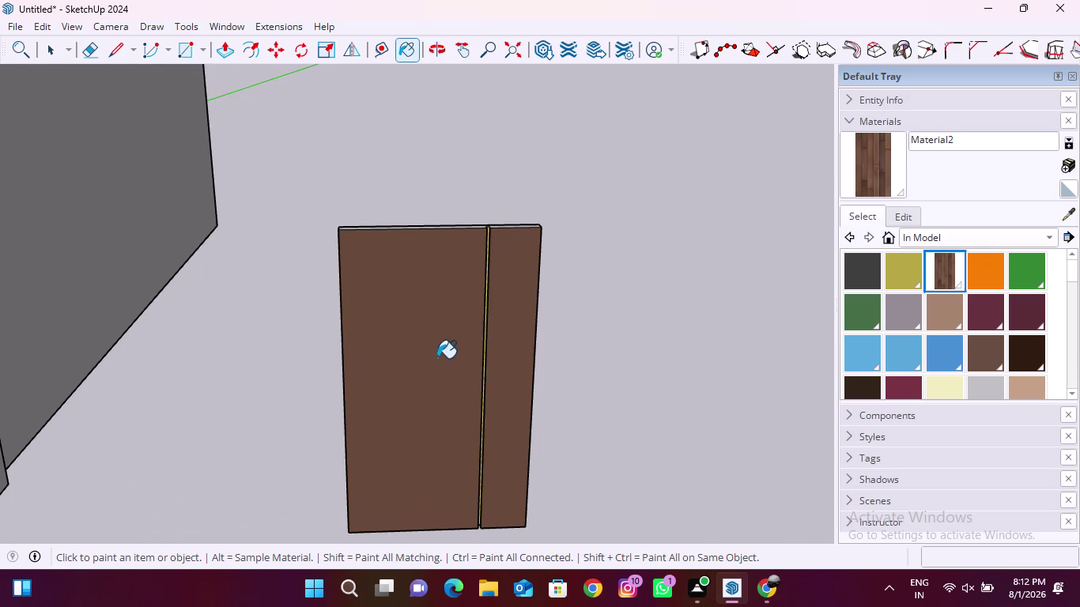
scroll(up, 3)
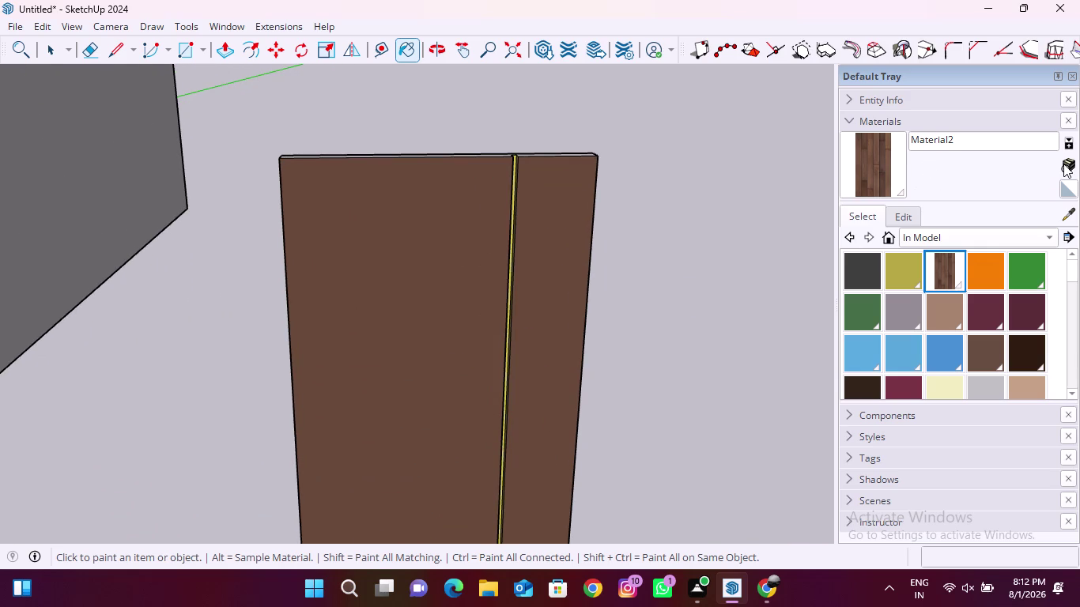
click(1064, 164)
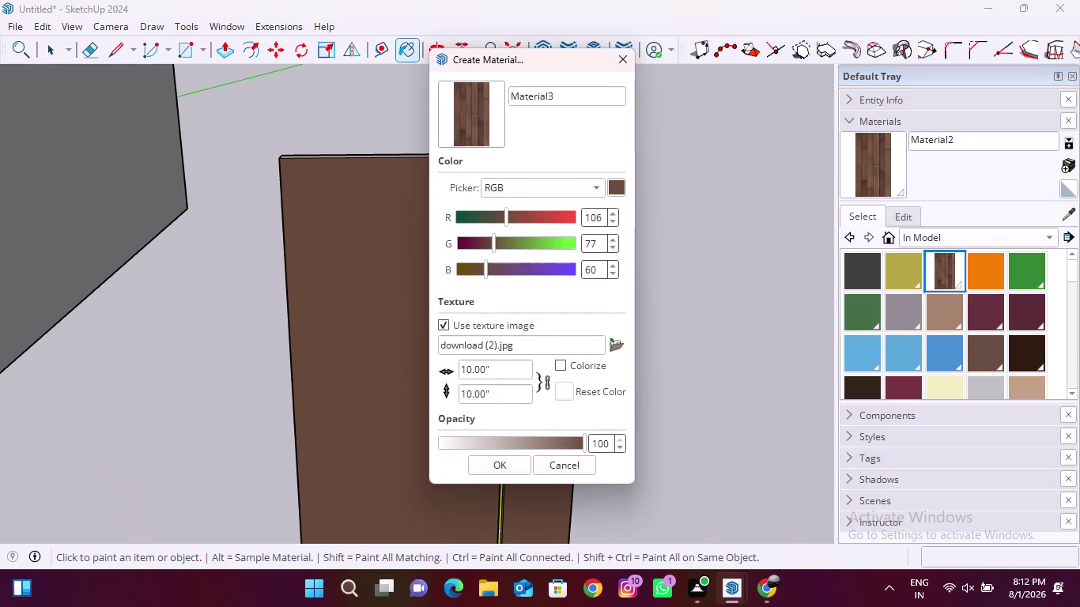
Unlink the texture dimensions, set width 2" and height 4' (48"), and save Material3.
drag(500, 371, 428, 376)
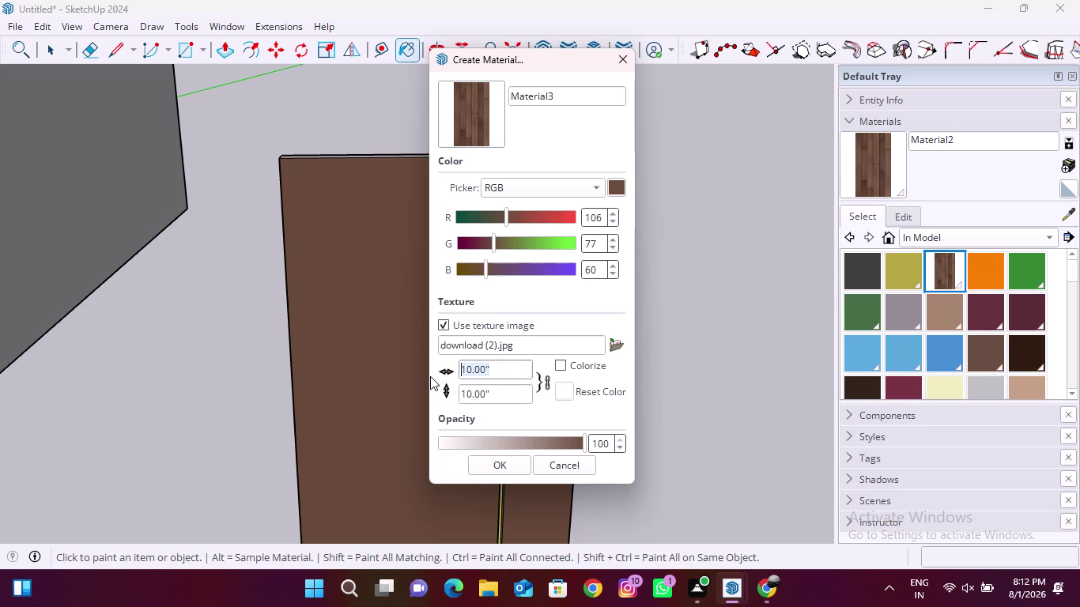
key(2)
drag(496, 390, 445, 395)
text(4)
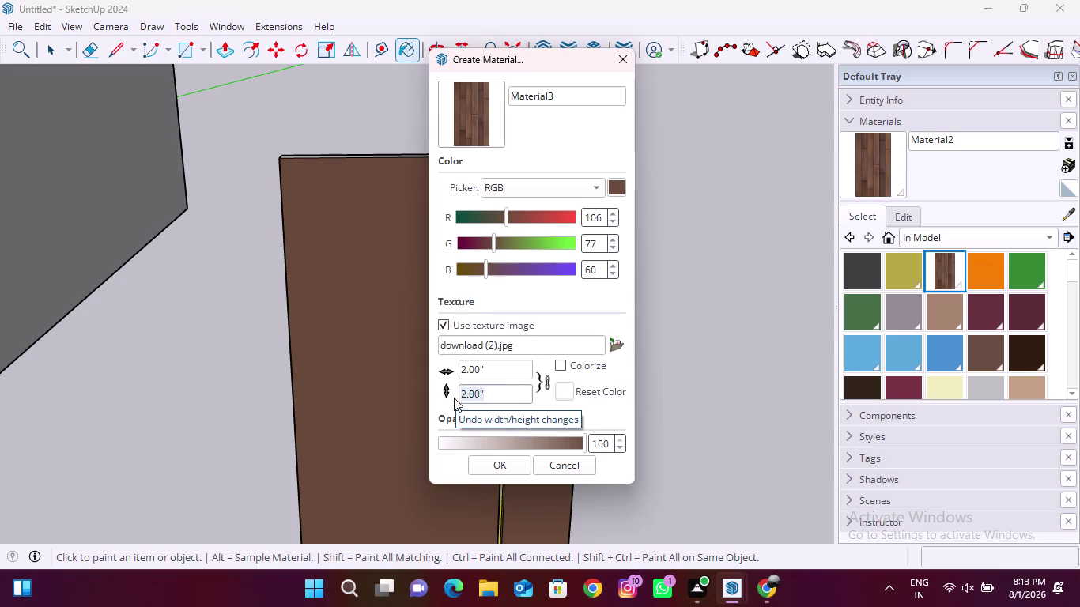
text(')
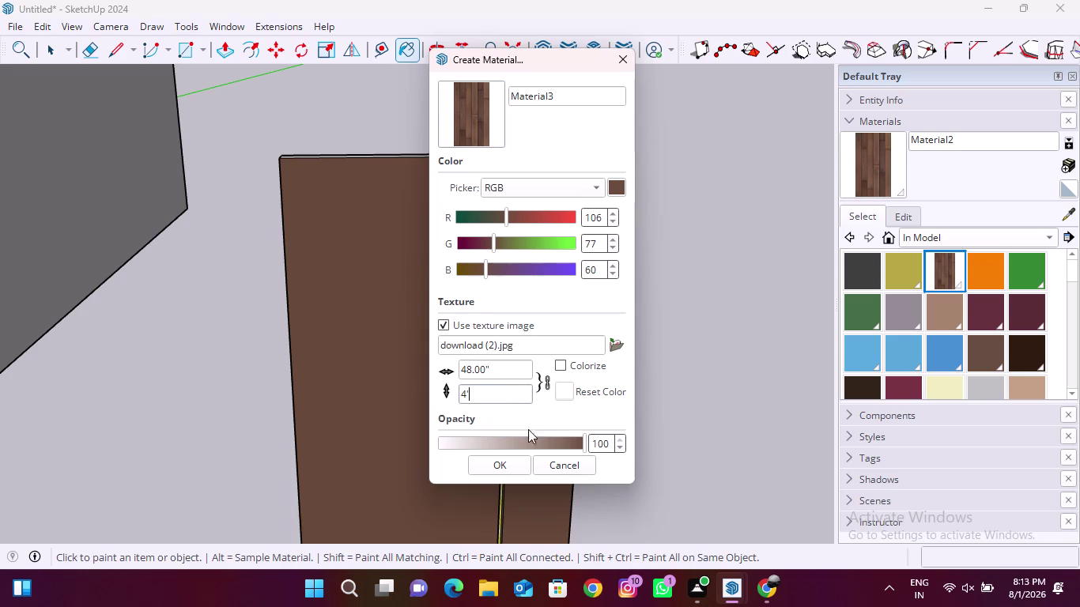
click(548, 380)
drag(507, 372, 439, 366)
key(2)
key(shift+quotedbl)
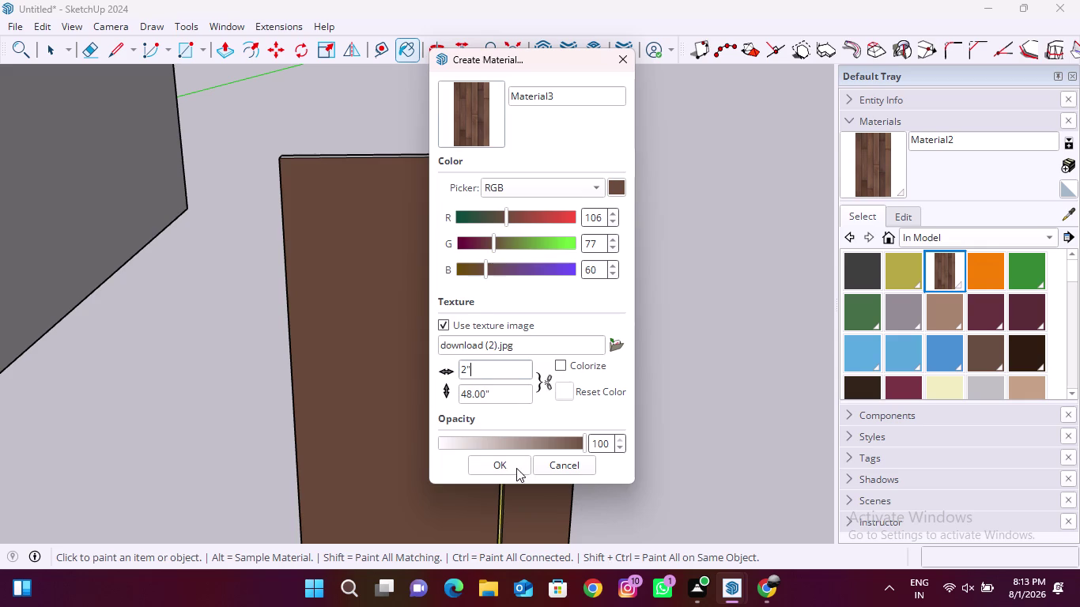
click(516, 467)
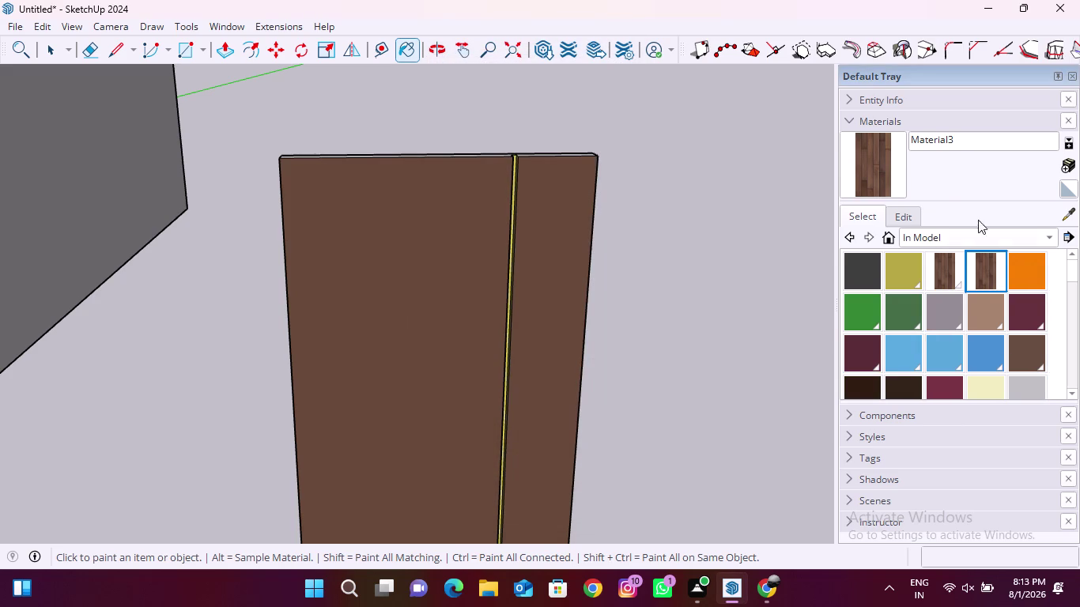
Choose Wood Floor Parquet from the Wood material collection.
click(896, 168)
click(445, 268)
triple_click(446, 268)
scroll(down, 3)
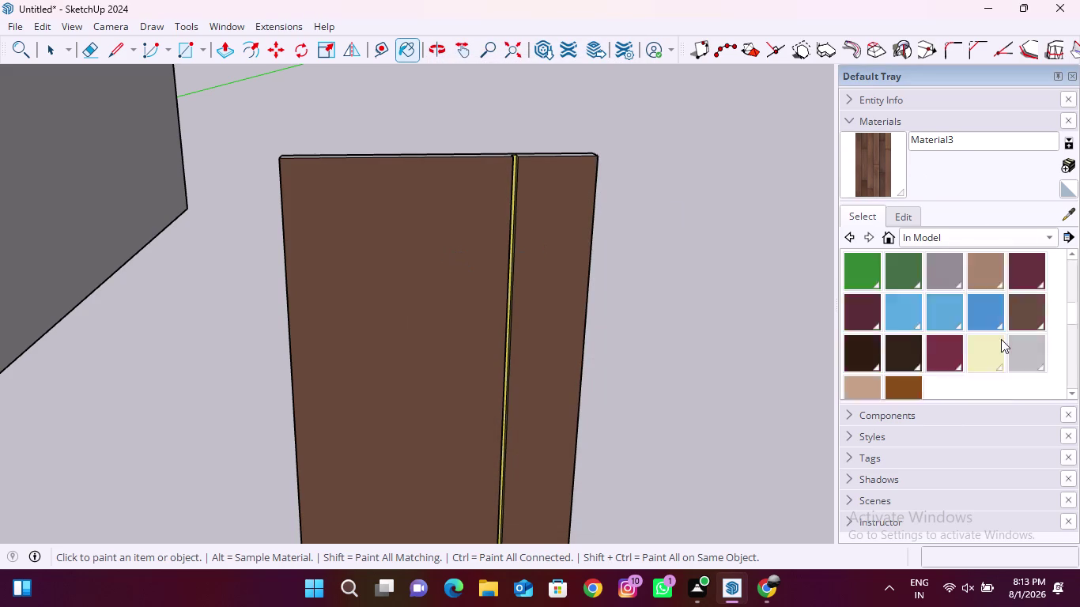
scroll(down, 3)
scroll(up, 3)
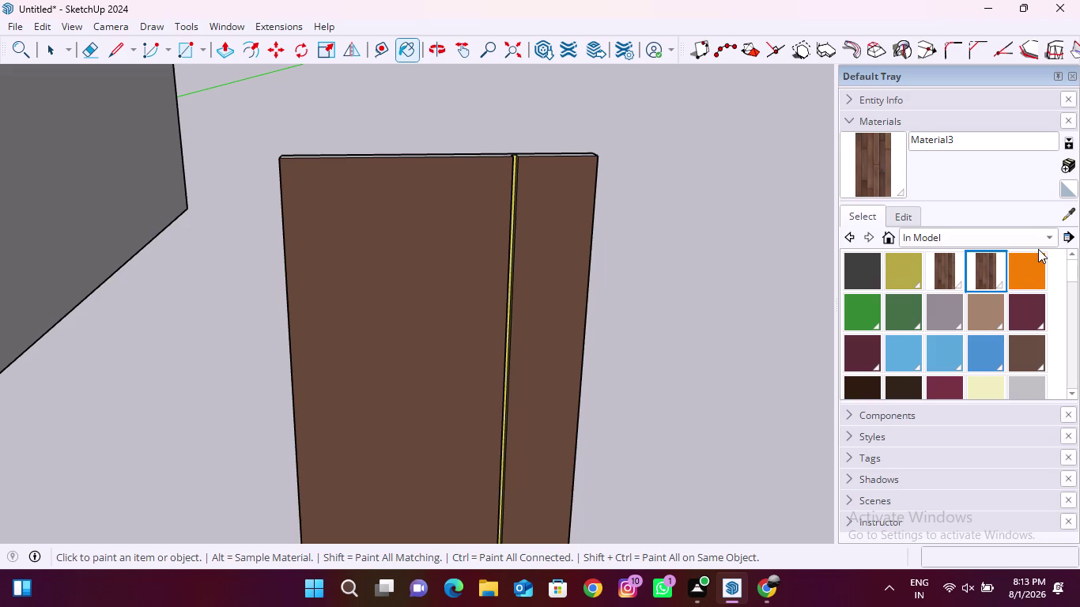
click(1038, 249)
click(1041, 242)
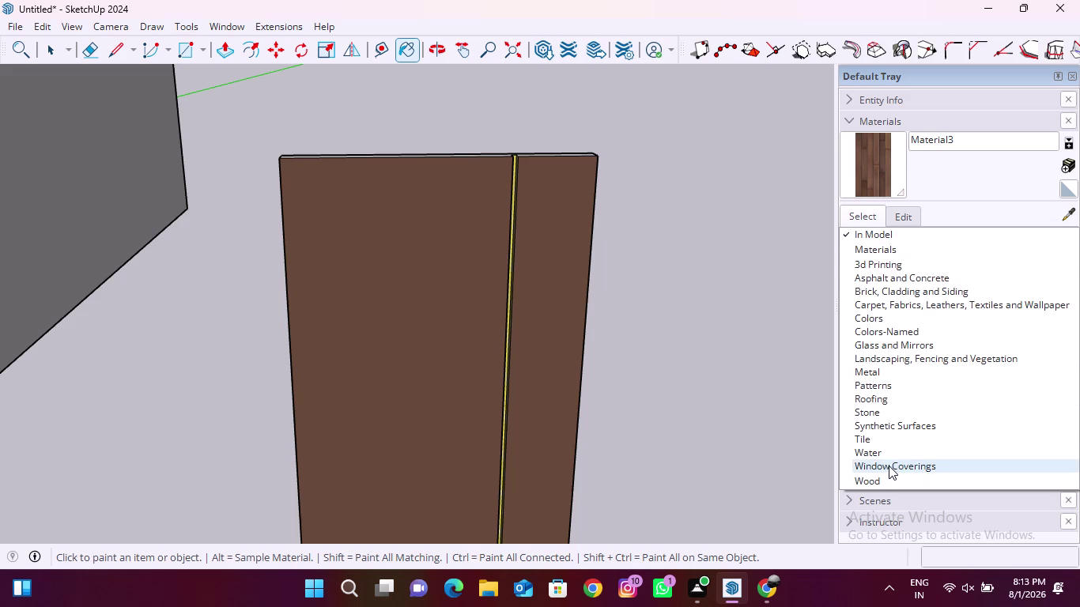
click(883, 473)
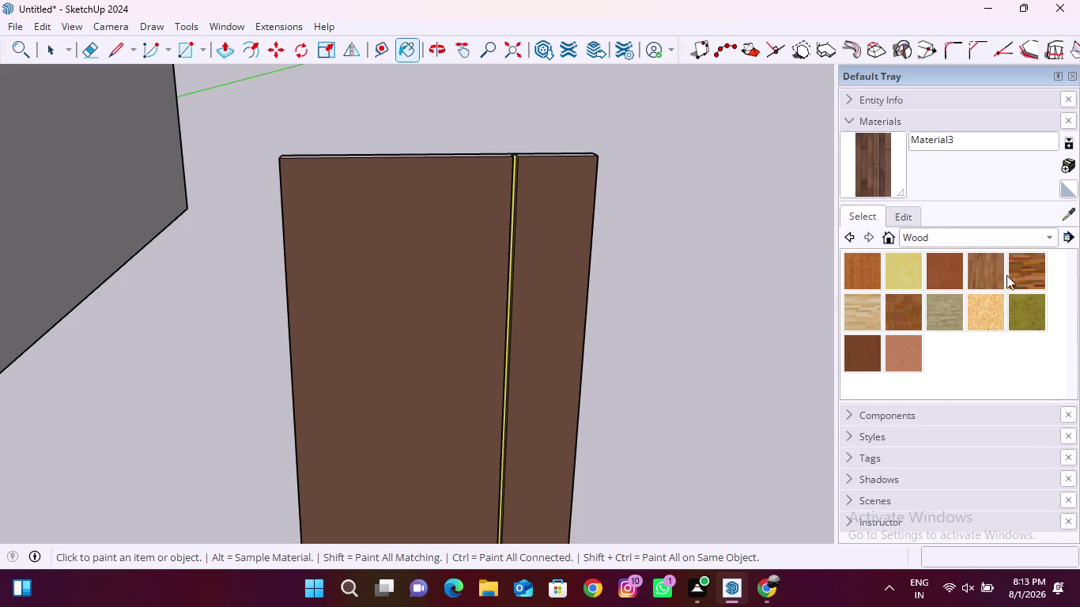
click(899, 310)
Paint the wide panel with parquet, then the left panel and another face with Wood Floor.
click(457, 317)
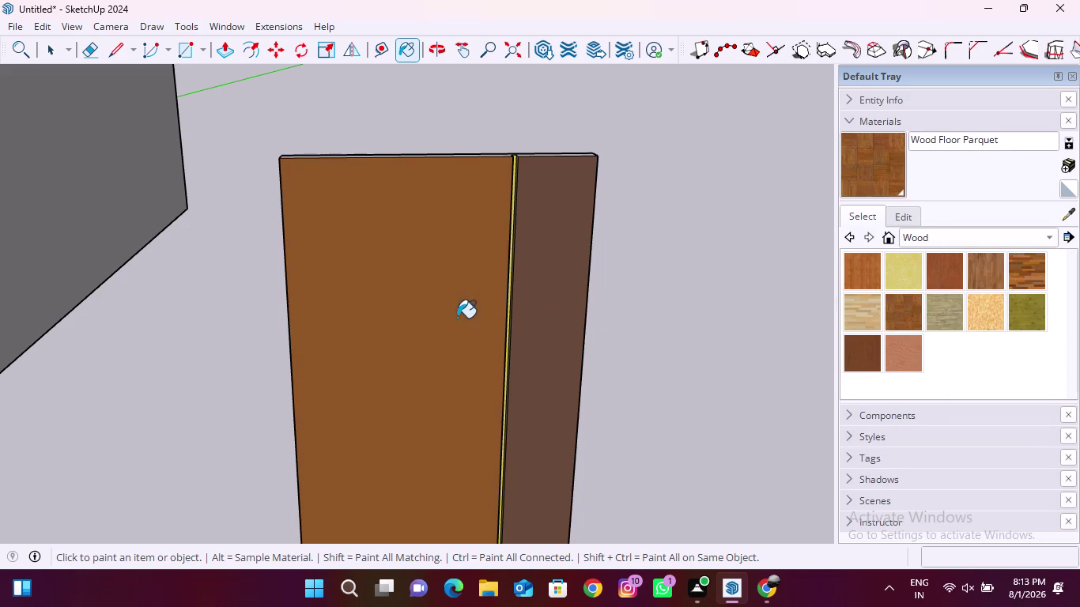
click(553, 297)
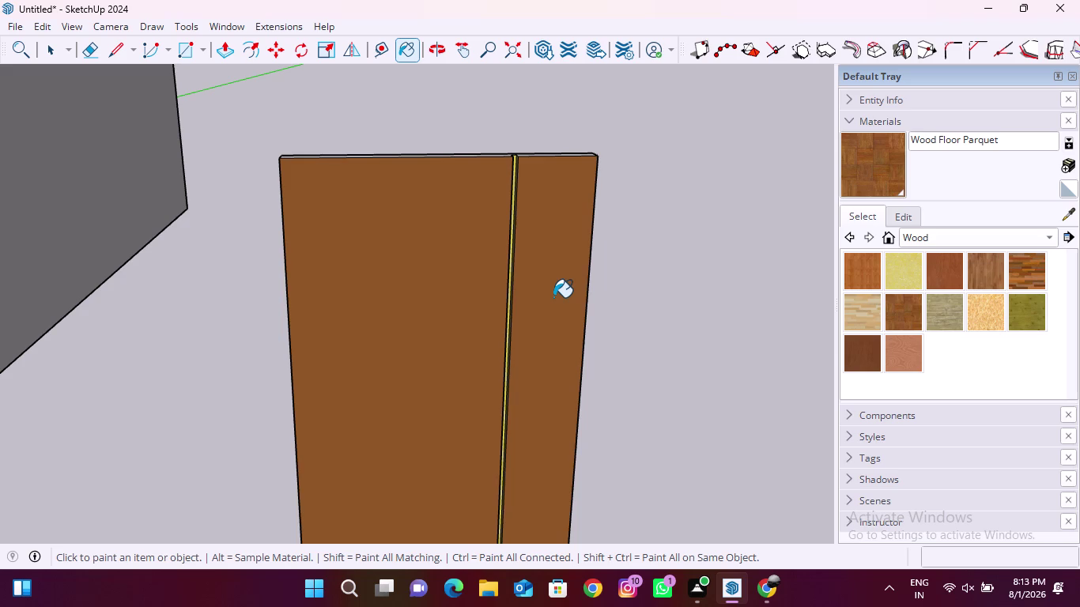
click(992, 274)
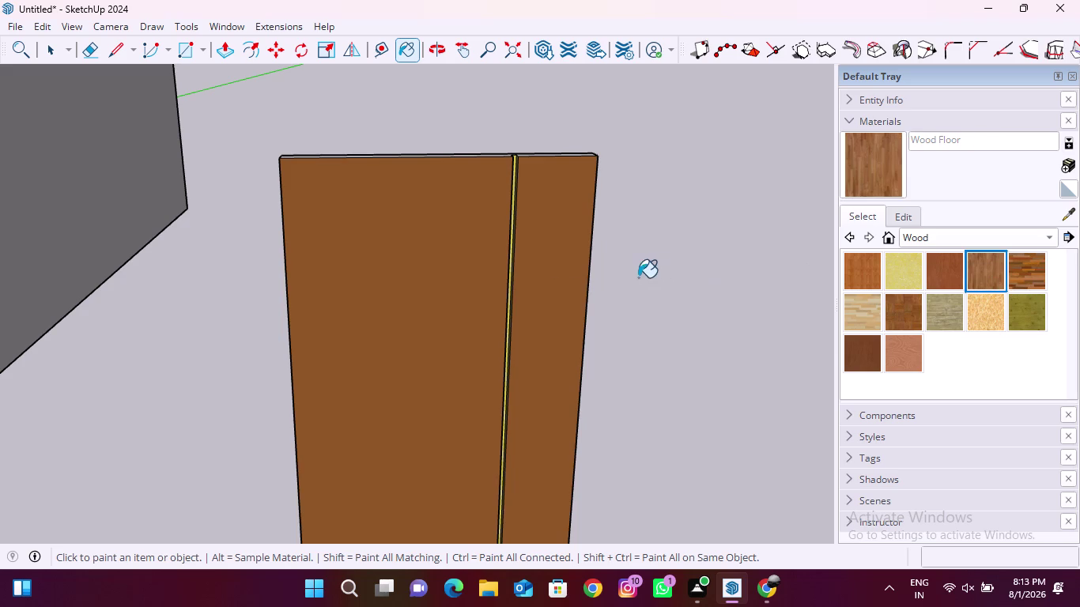
click(576, 278)
click(419, 281)
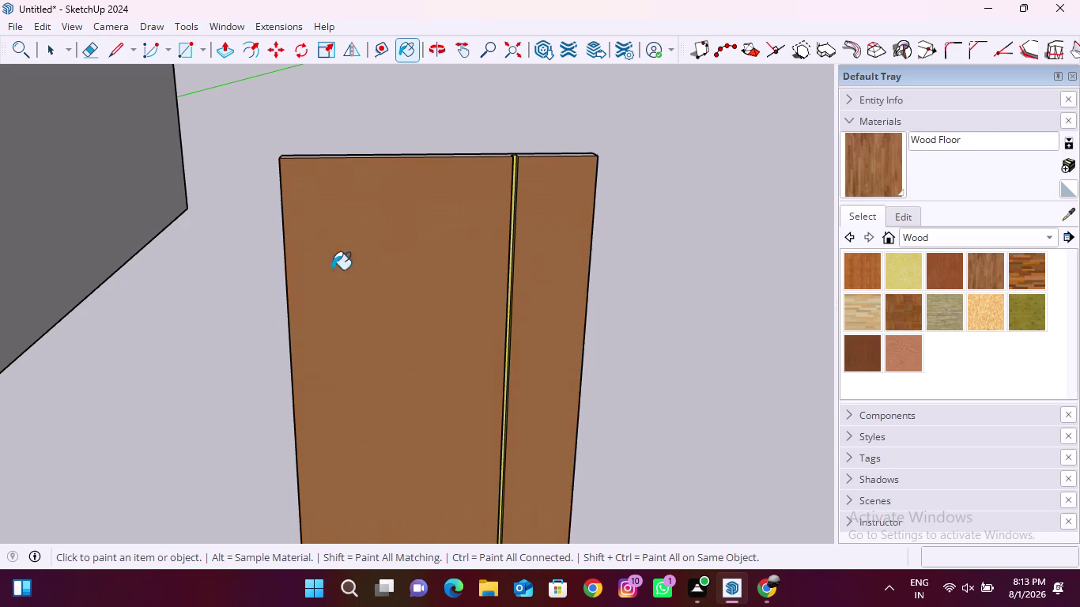
Orbit around the door and paint its side and top faces with Wood Floor.
middle_drag(280, 269, 678, 298)
click(330, 278)
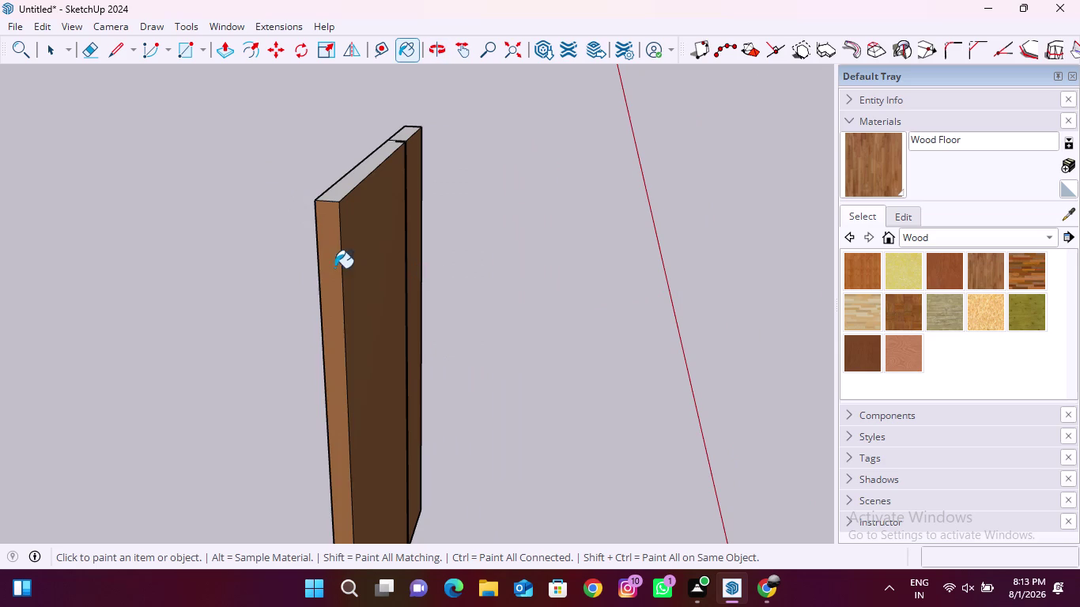
click(335, 192)
click(406, 132)
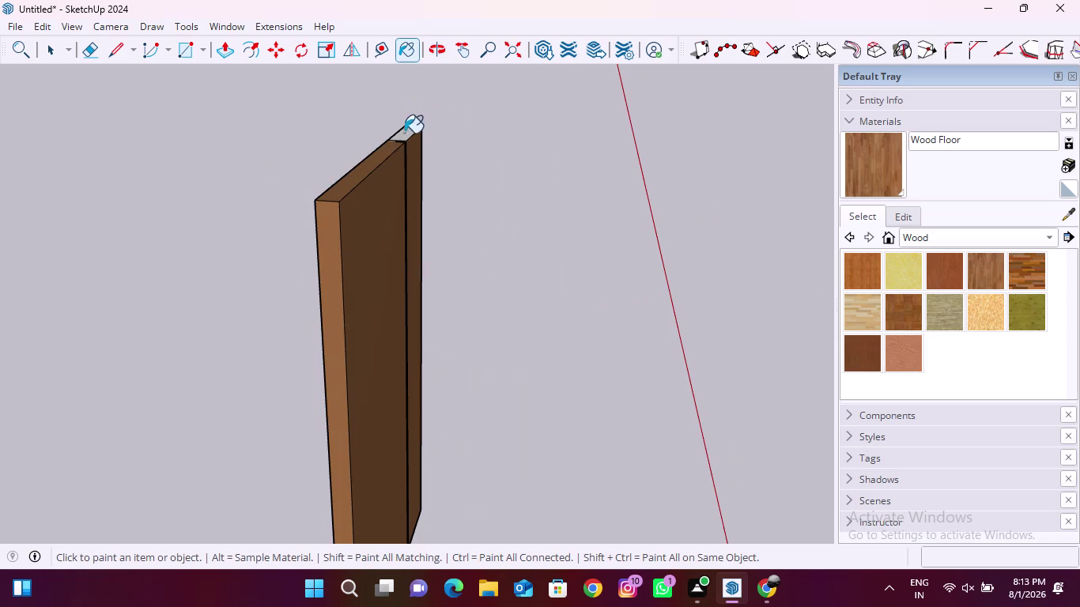
middle_drag(384, 143, 377, 345)
scroll(up, 3)
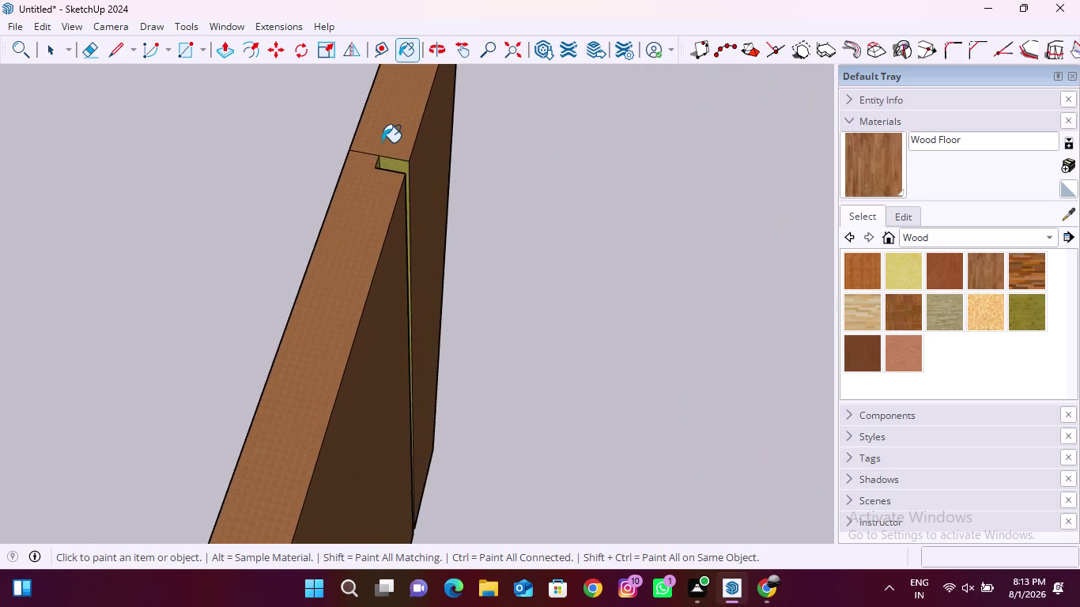
scroll(up, 3)
scroll(down, 3)
middle_drag(339, 215, 428, 218)
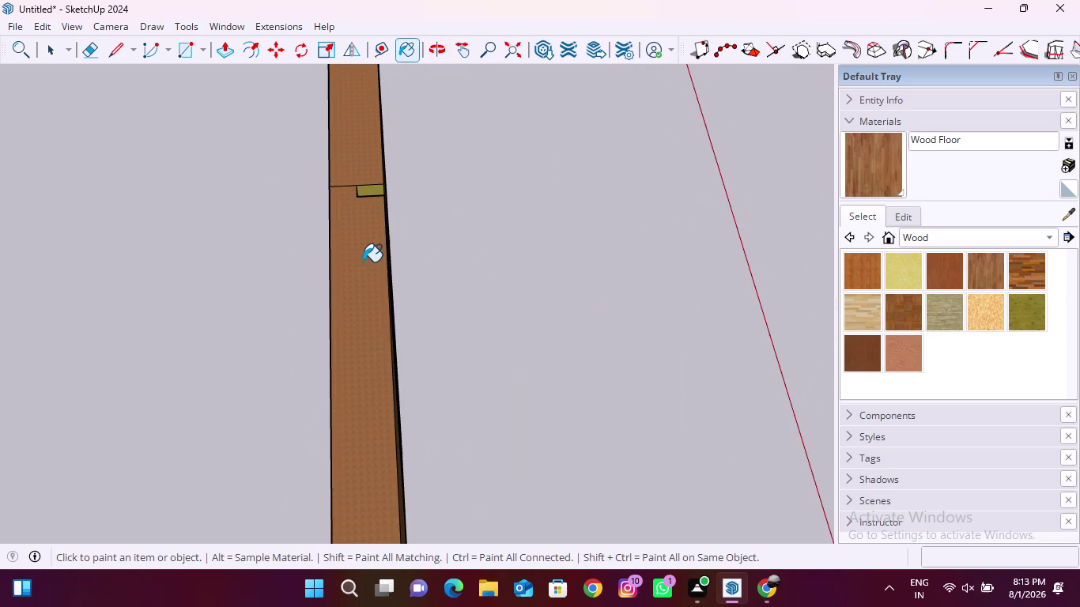
scroll(up, 3)
scroll(up, 3)
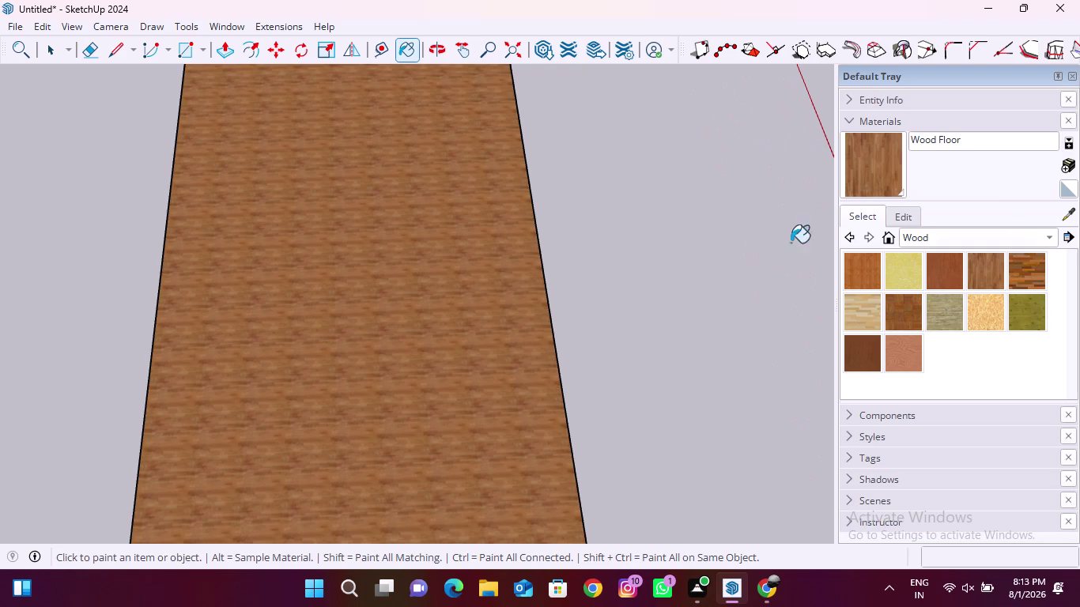
click(1067, 164)
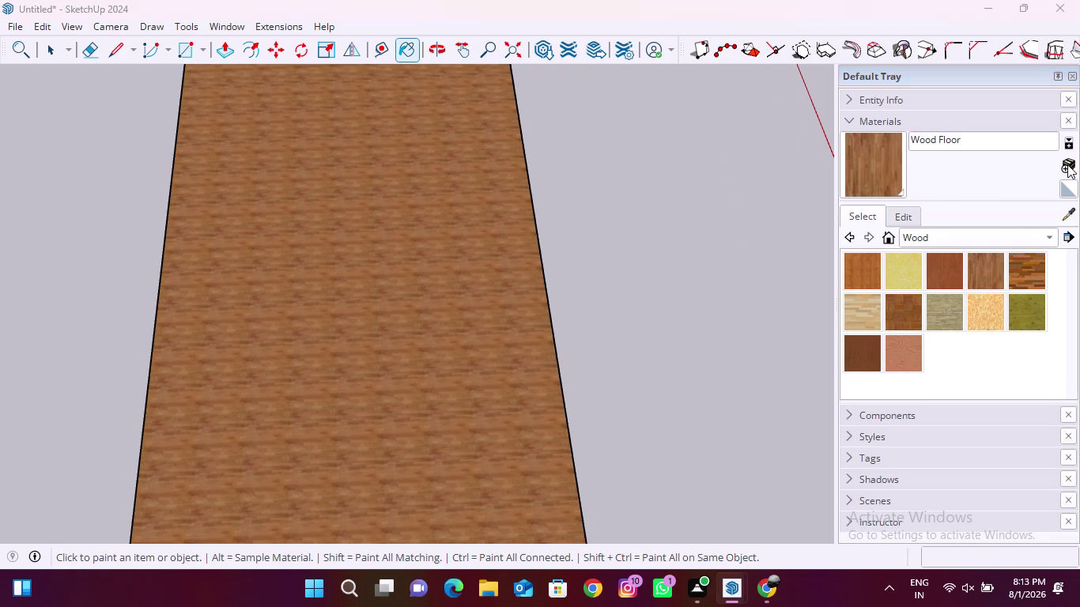
Save Material4 at 10-inch texture width, then Material5 at 100-inch width.
drag(507, 367, 481, 367)
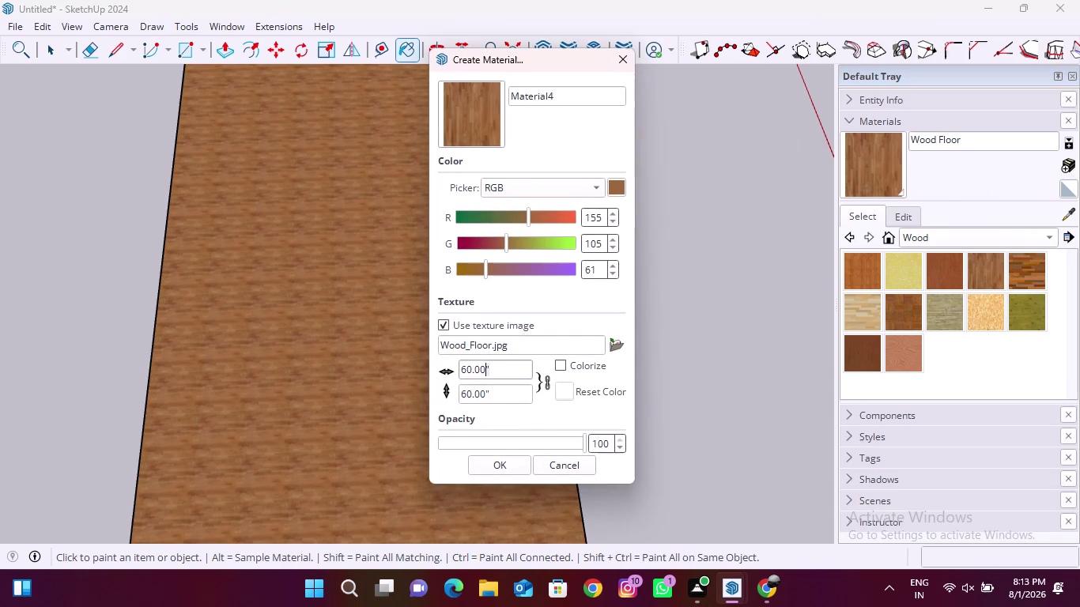
drag(481, 367, 450, 371)
text(10)
click(496, 461)
click(455, 338)
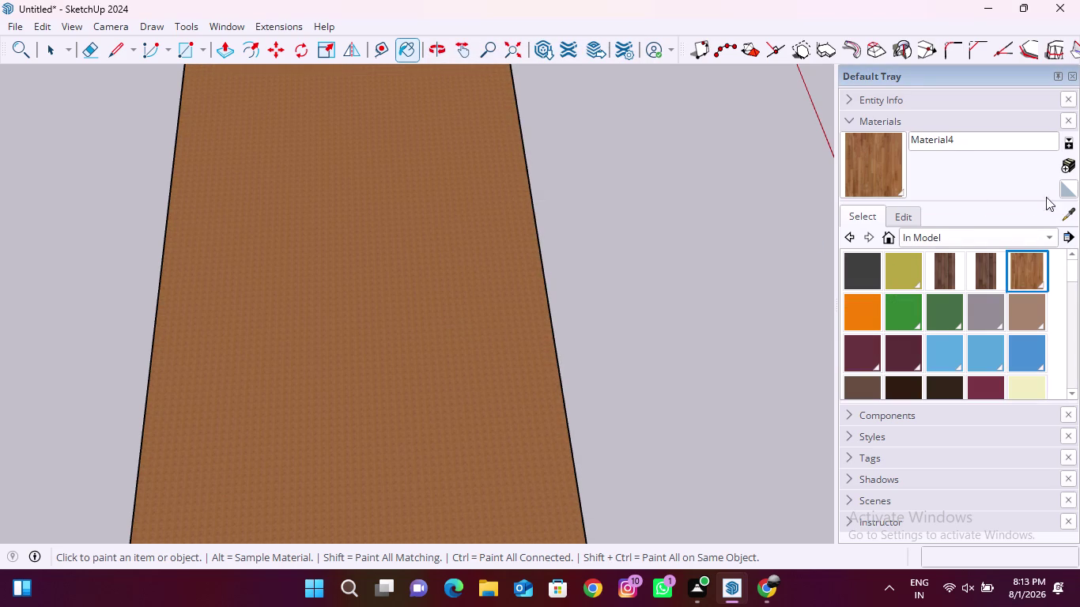
click(1071, 169)
drag(506, 372, 444, 372)
text(100)
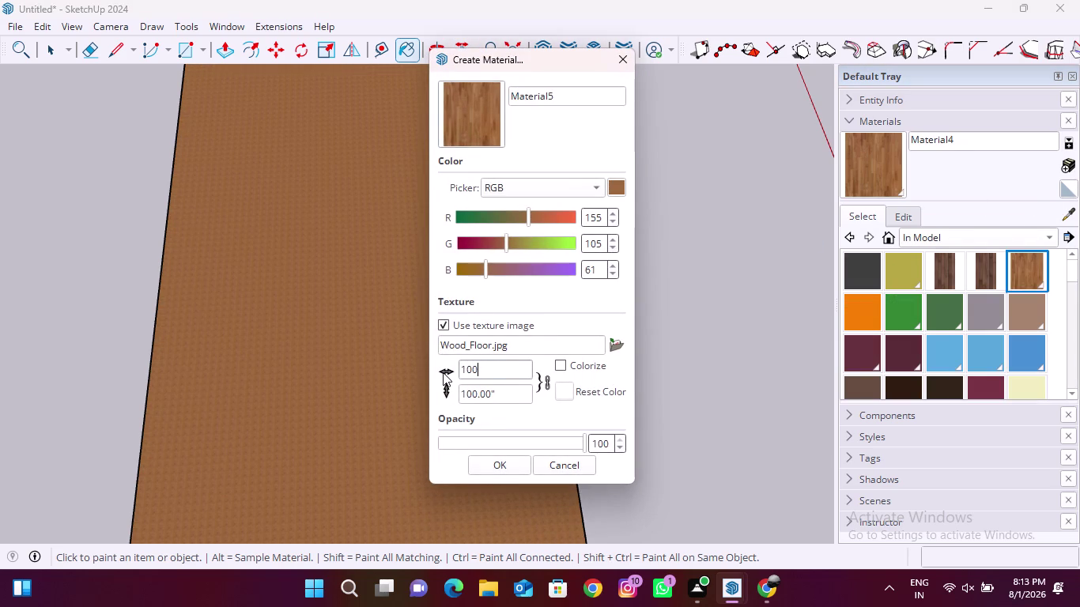
click(505, 460)
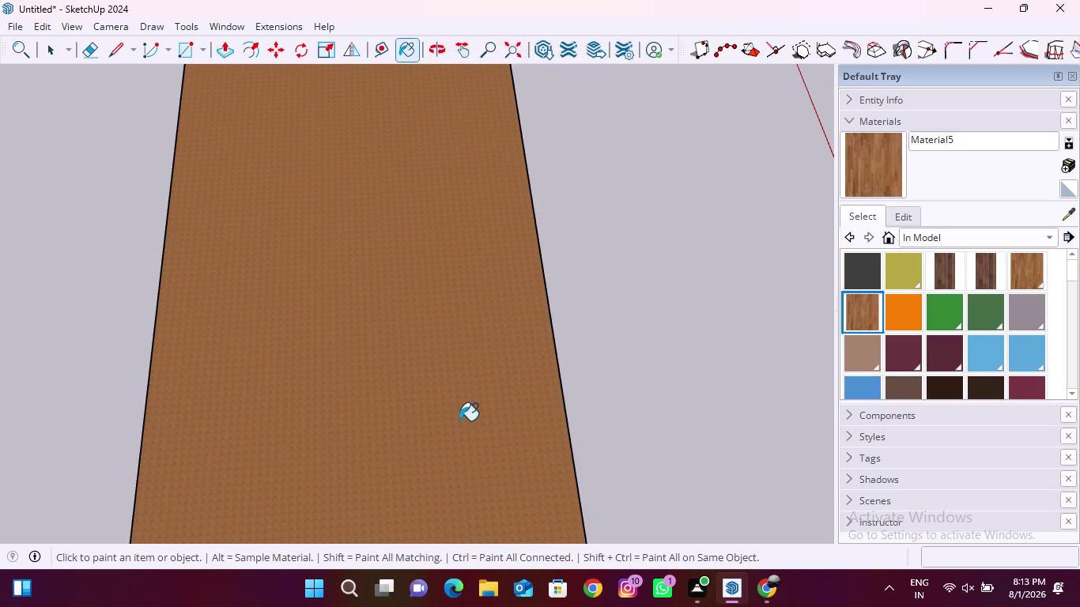
Paint the door's front, top and side faces with Material5.
click(455, 415)
scroll(down, 3)
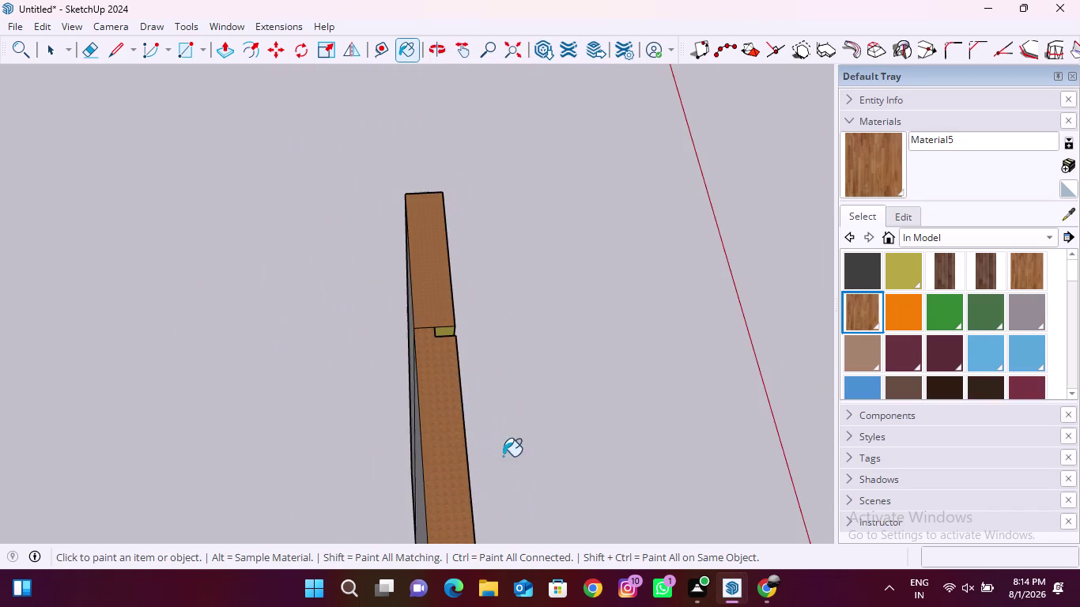
middle_drag(503, 456, 264, 373)
scroll(up, 3)
click(376, 387)
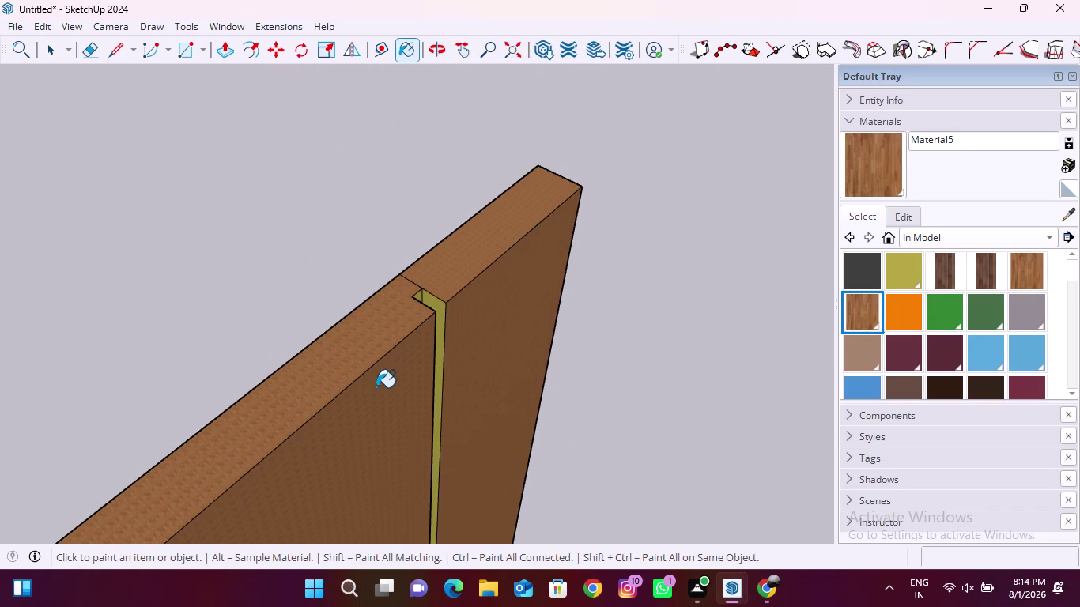
scroll(up, 3)
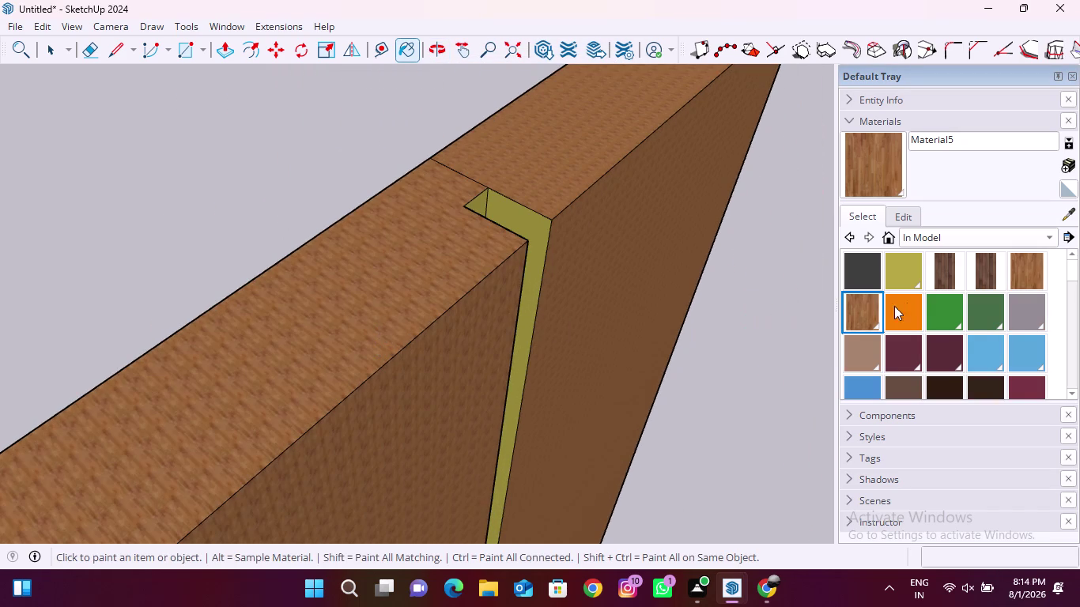
click(953, 274)
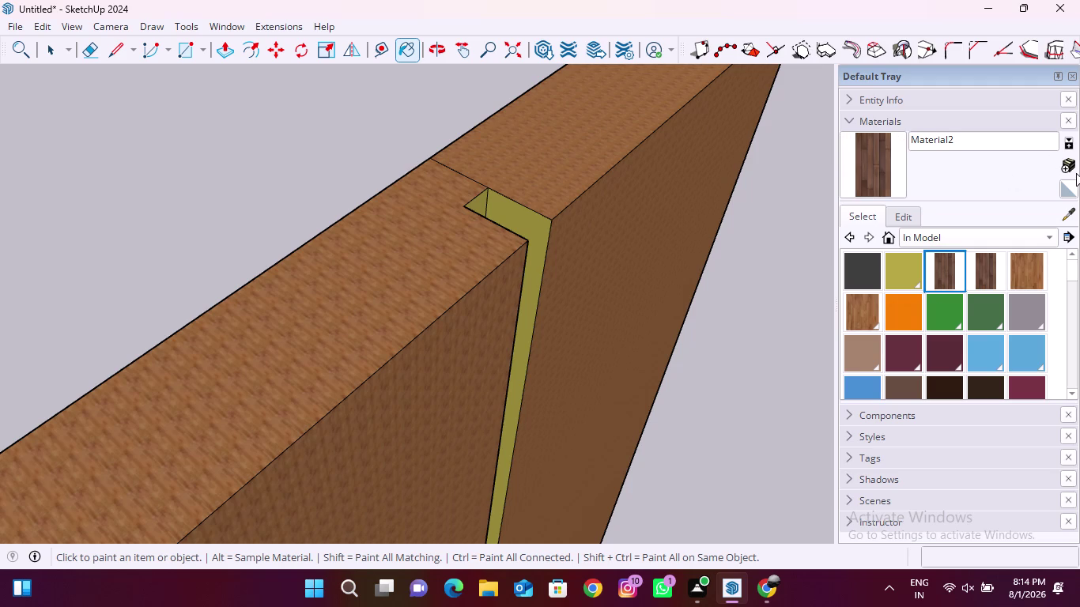
Create a dark wood material with a 500-inch texture and paint the left panel.
click(1070, 166)
drag(512, 371, 501, 371)
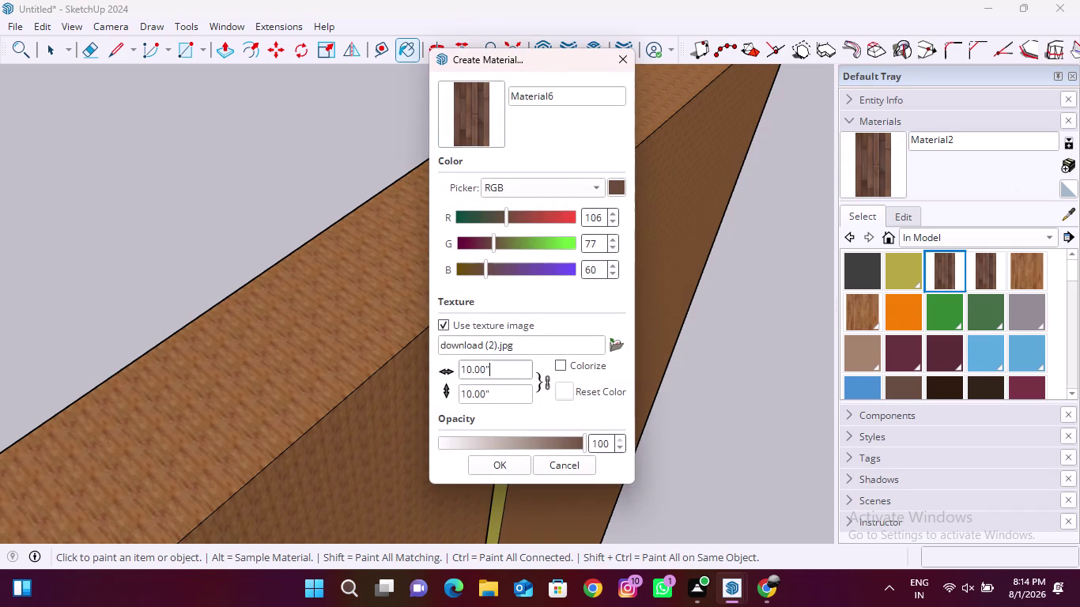
drag(502, 371, 434, 374)
text(500)
click(485, 466)
click(414, 406)
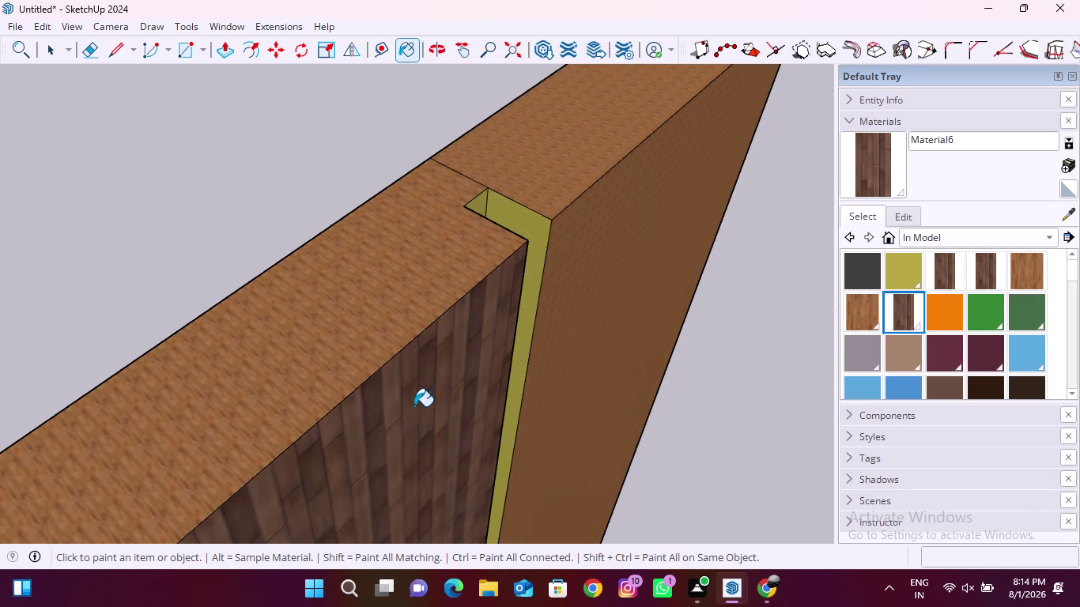
click(367, 346)
scroll(down, 3)
middle_drag(487, 476, 485, 474)
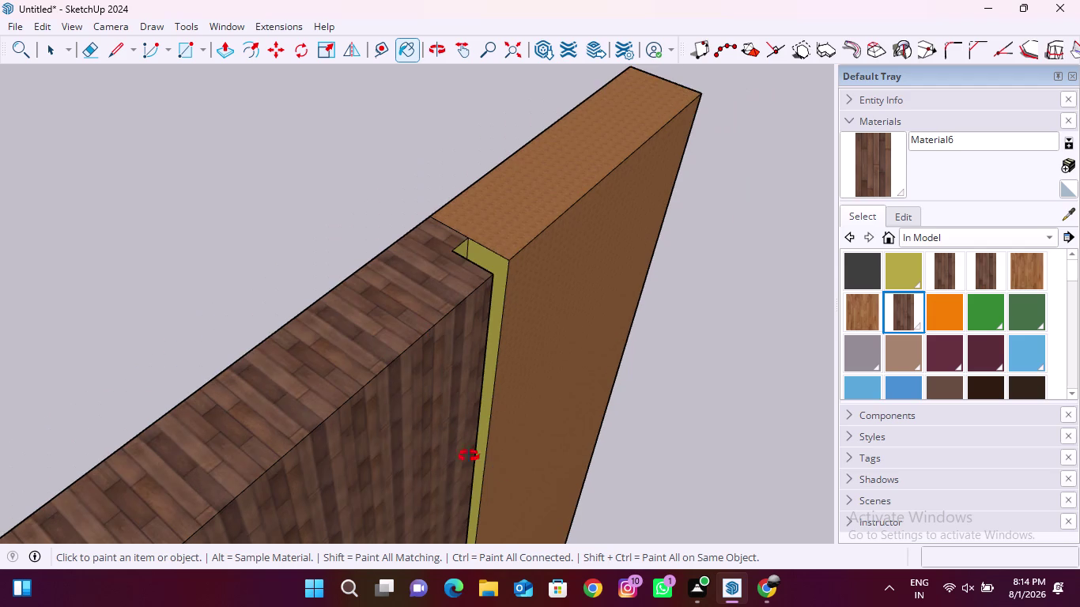
middle_drag(485, 473, 271, 350)
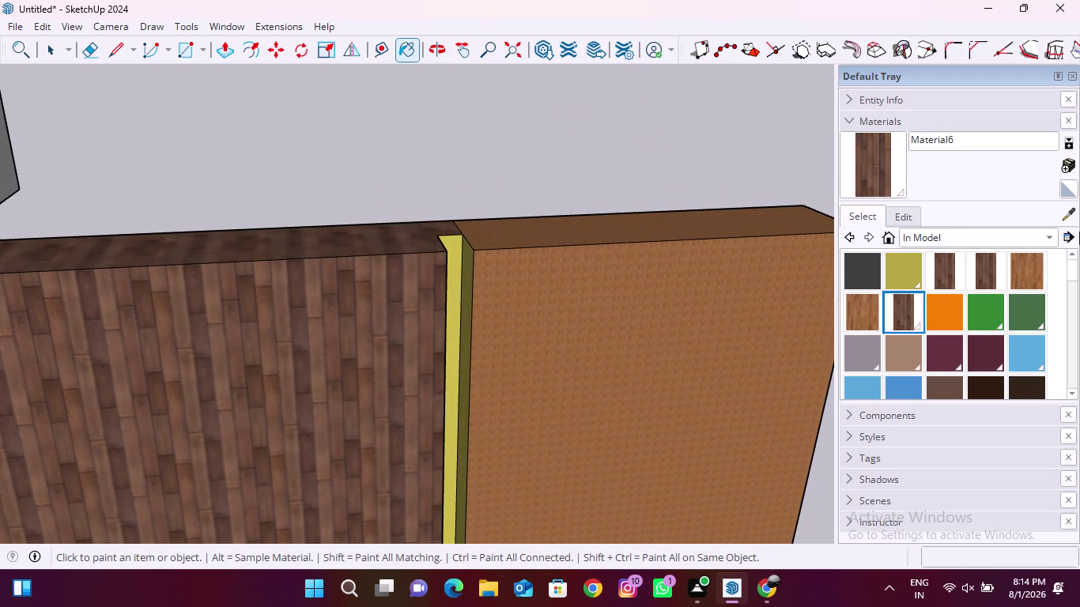
Create another dark wood material at 650 inches and repaint the left panel.
click(1073, 166)
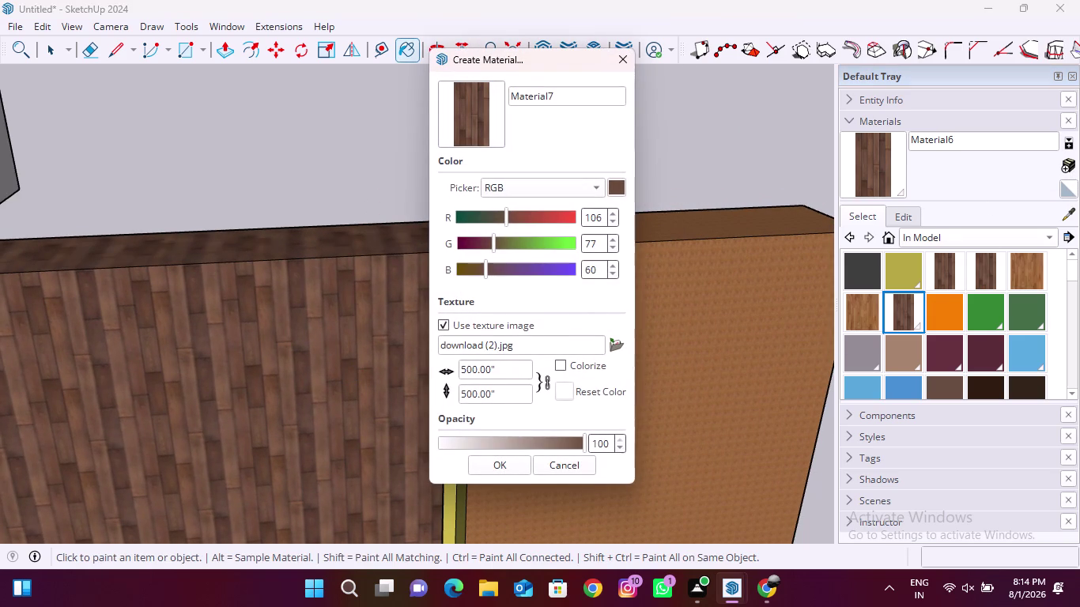
drag(504, 369, 434, 368)
text(6)
text(50)
drag(504, 396, 453, 398)
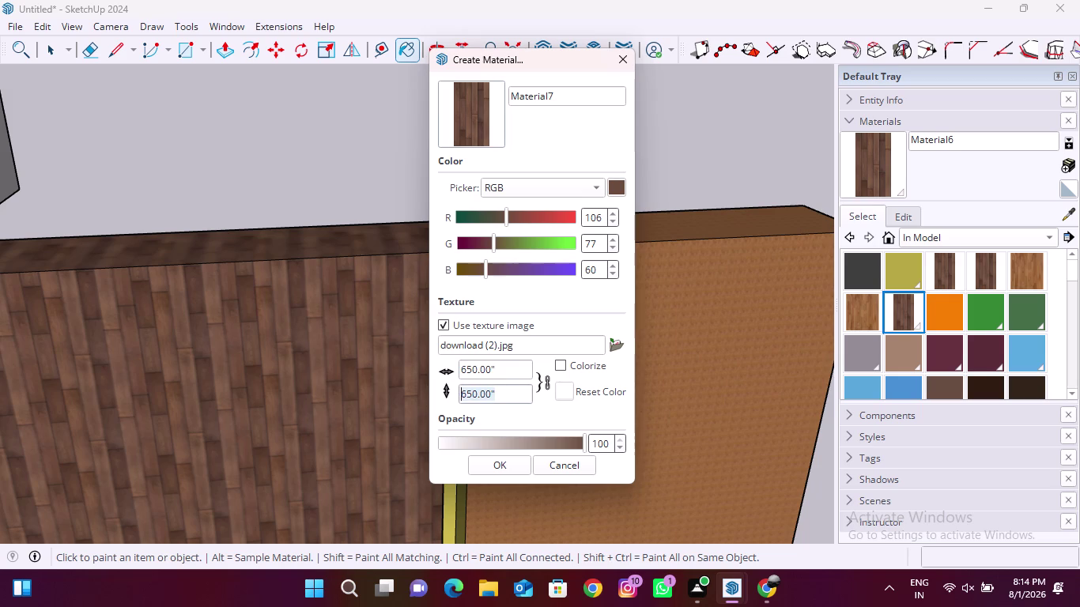
drag(453, 398, 448, 397)
text(650)
click(503, 464)
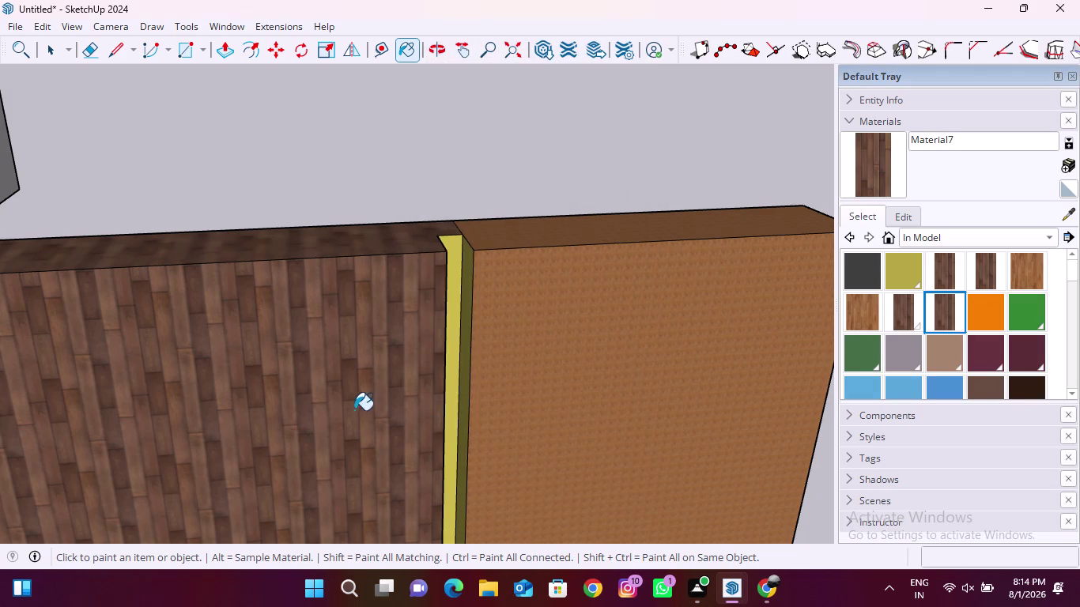
click(346, 405)
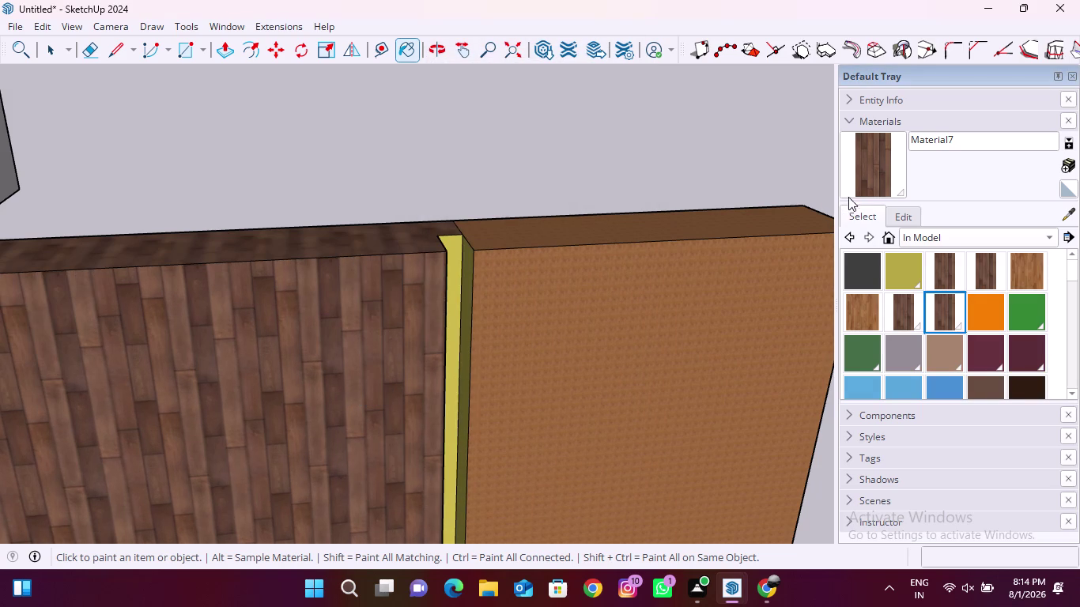
Create a 1000-inch dark wood material with adjusted opacity and paint both panels.
click(1066, 163)
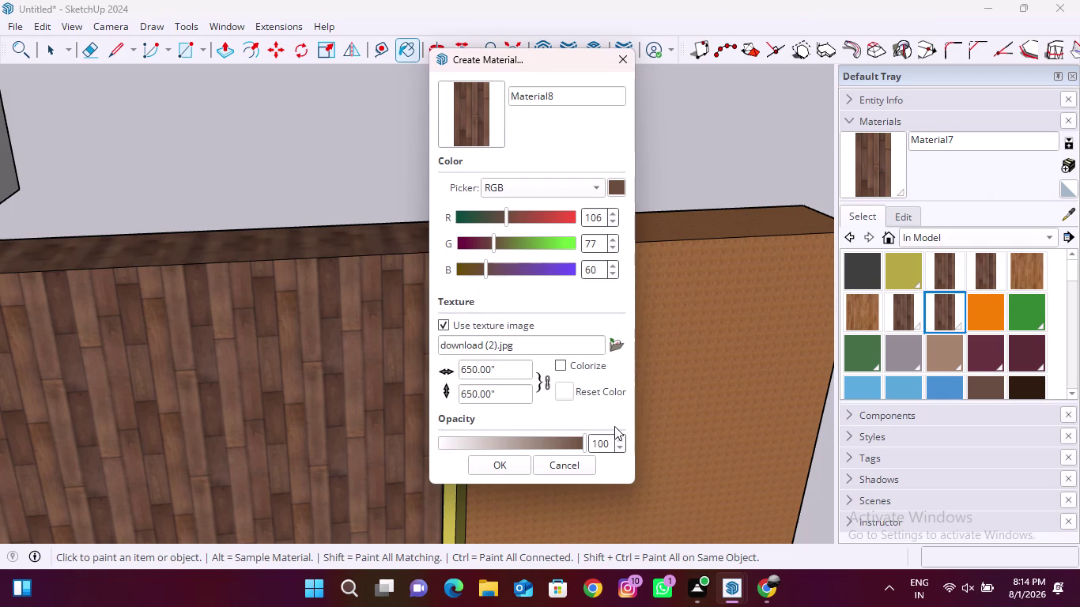
click(536, 437)
click(561, 441)
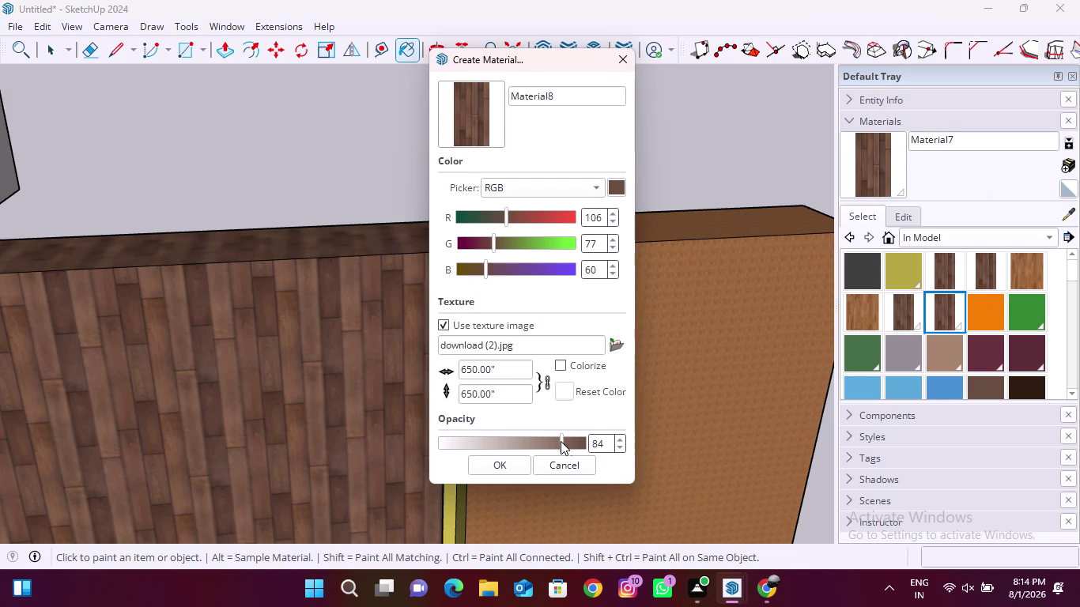
click(575, 441)
click(564, 442)
drag(499, 371, 451, 372)
text(100)
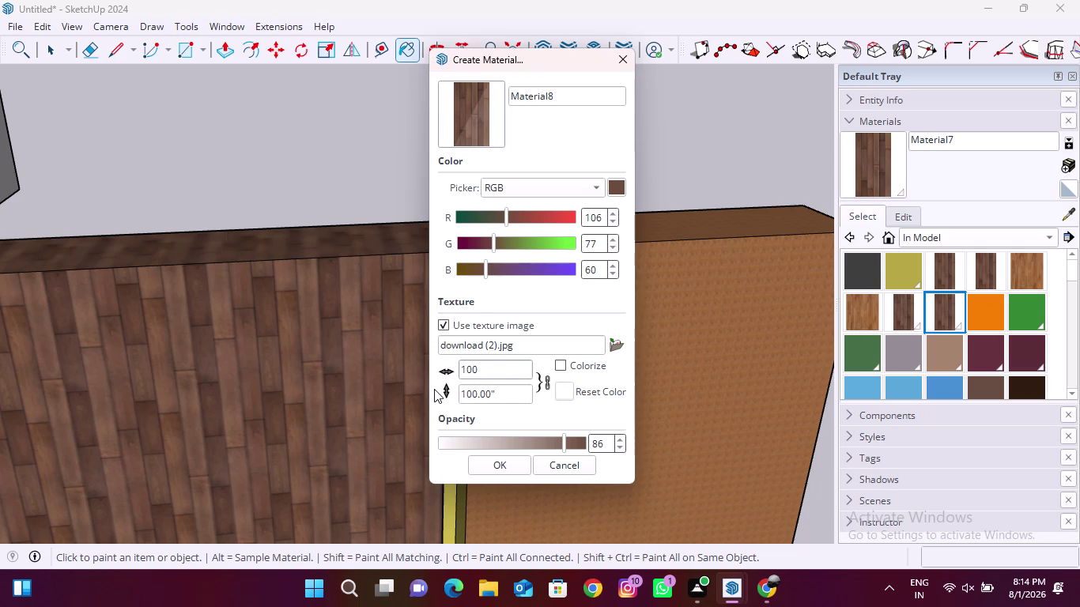
key(0)
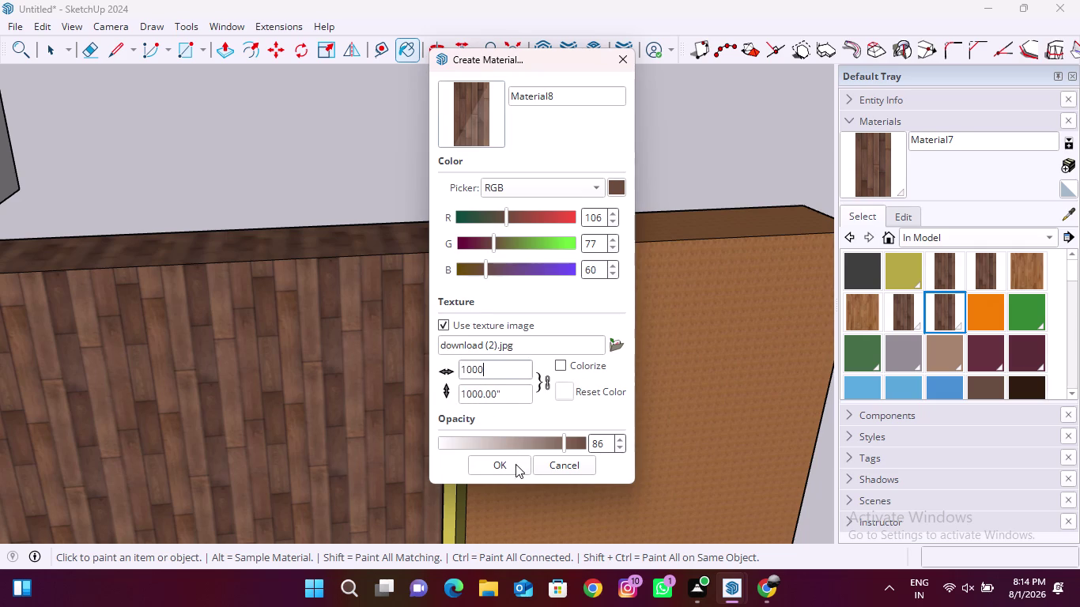
click(516, 464)
click(377, 368)
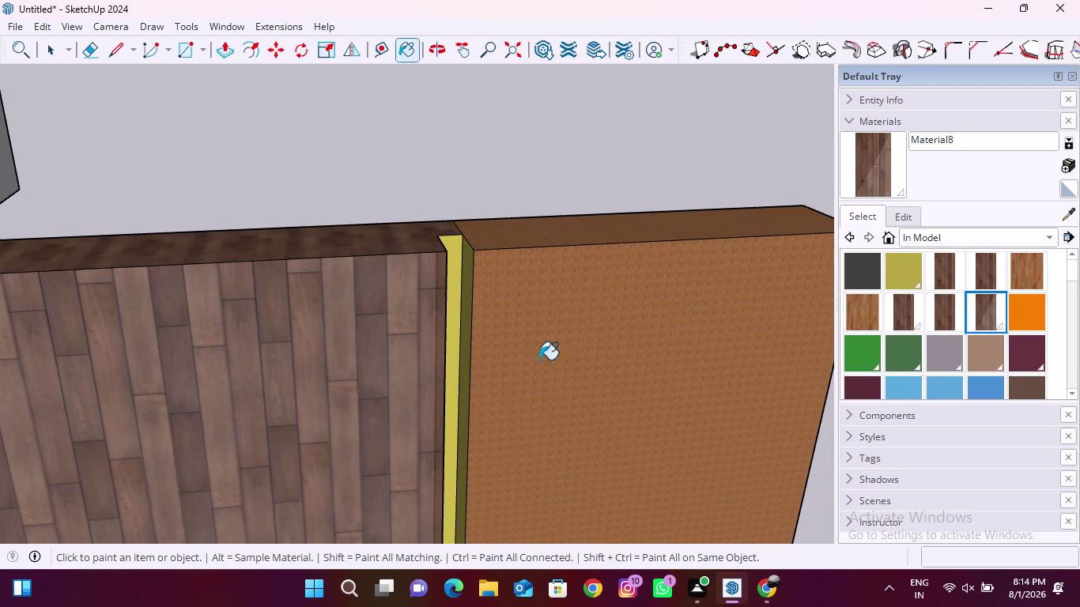
click(574, 352)
scroll(down, 3)
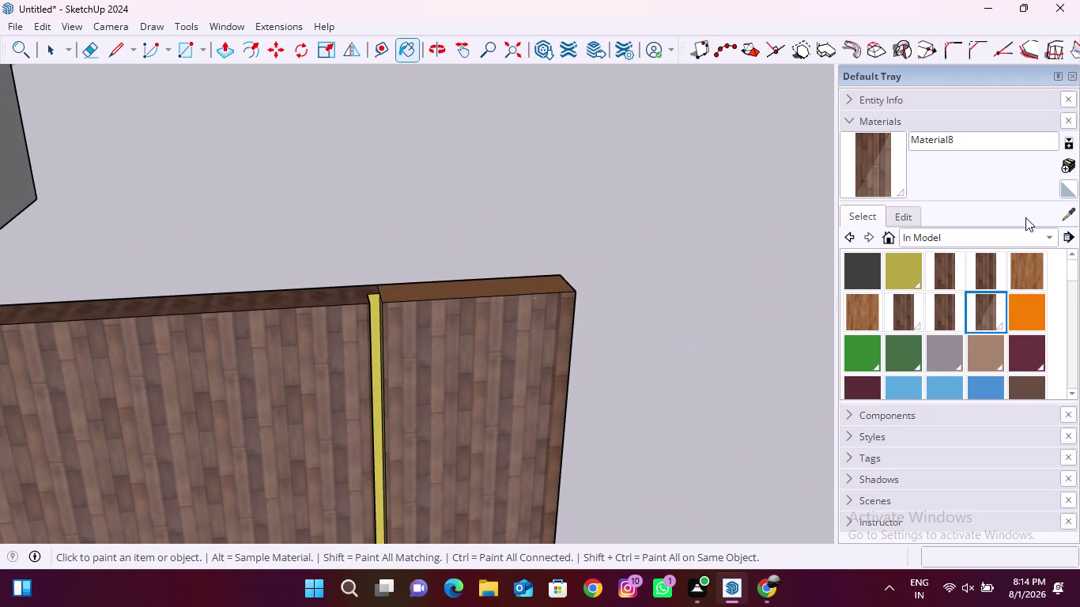
Create a 5000-inch wood material and paint both parts of the door.
click(1073, 165)
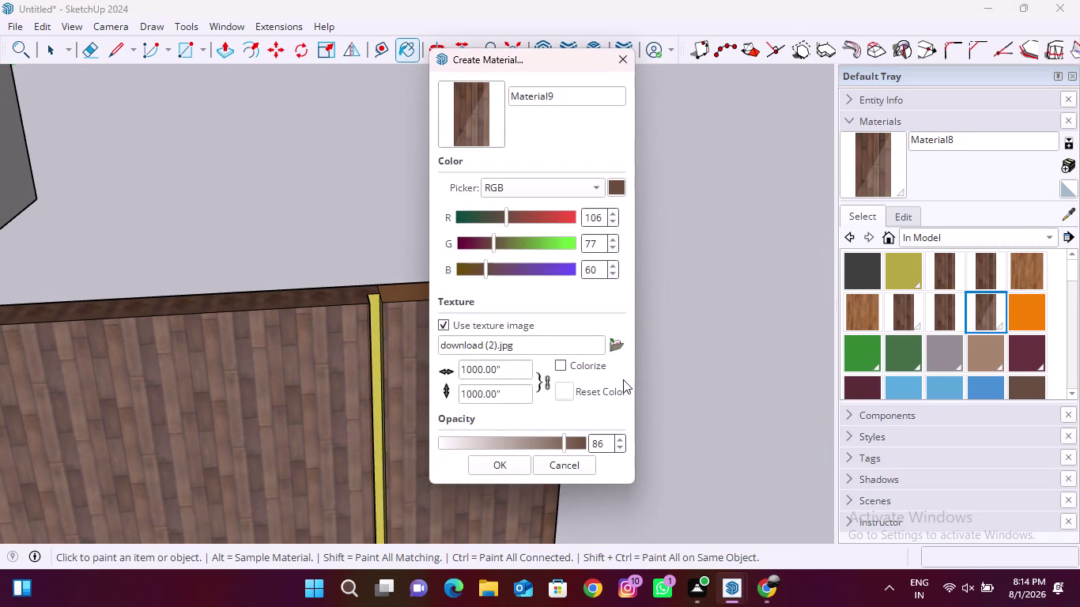
drag(513, 366, 452, 368)
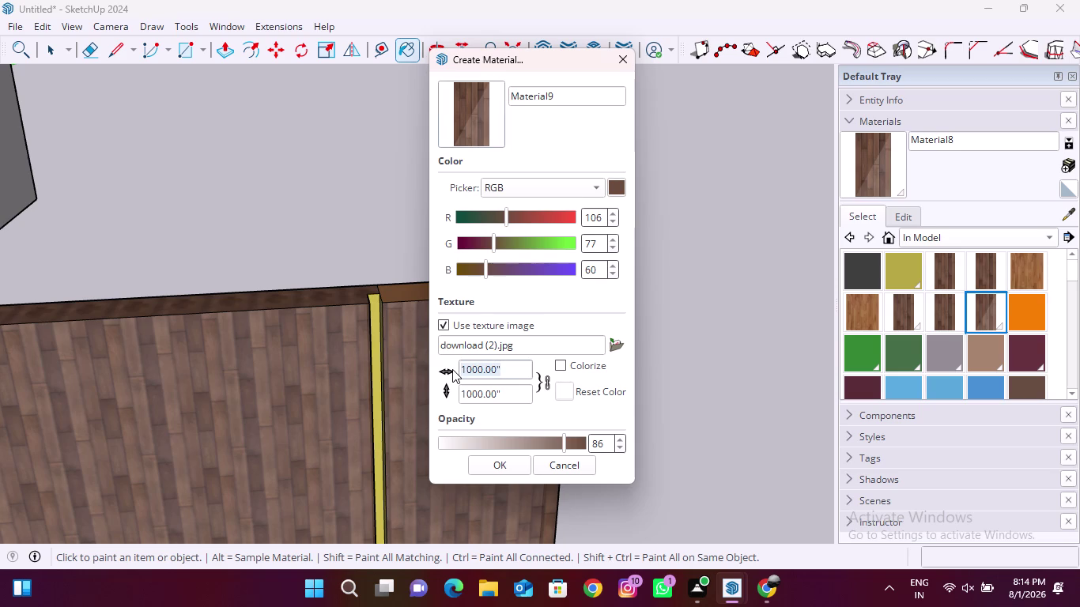
text(5000)
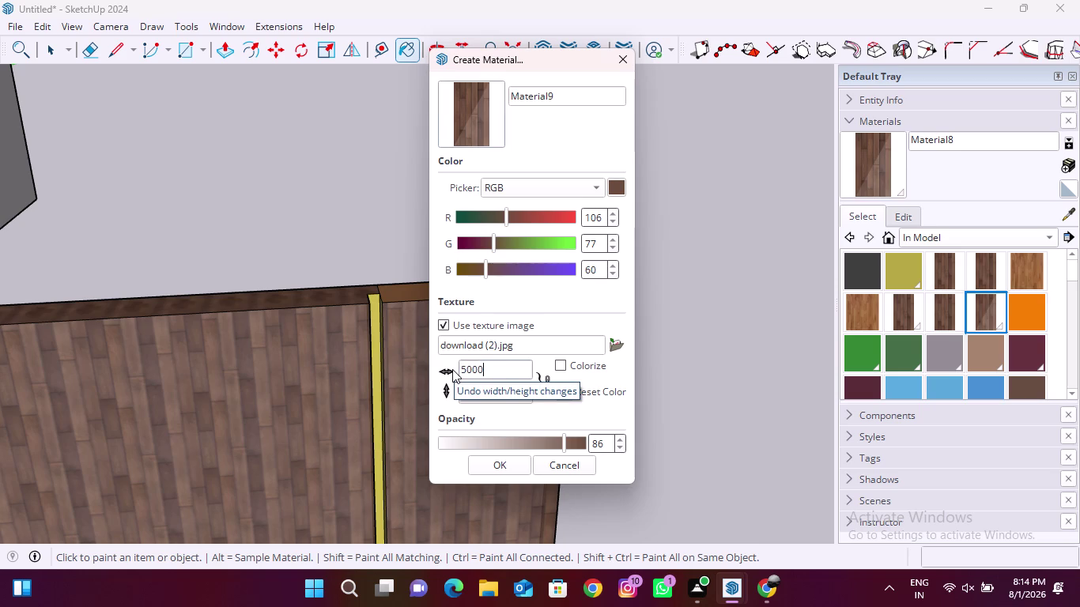
click(516, 460)
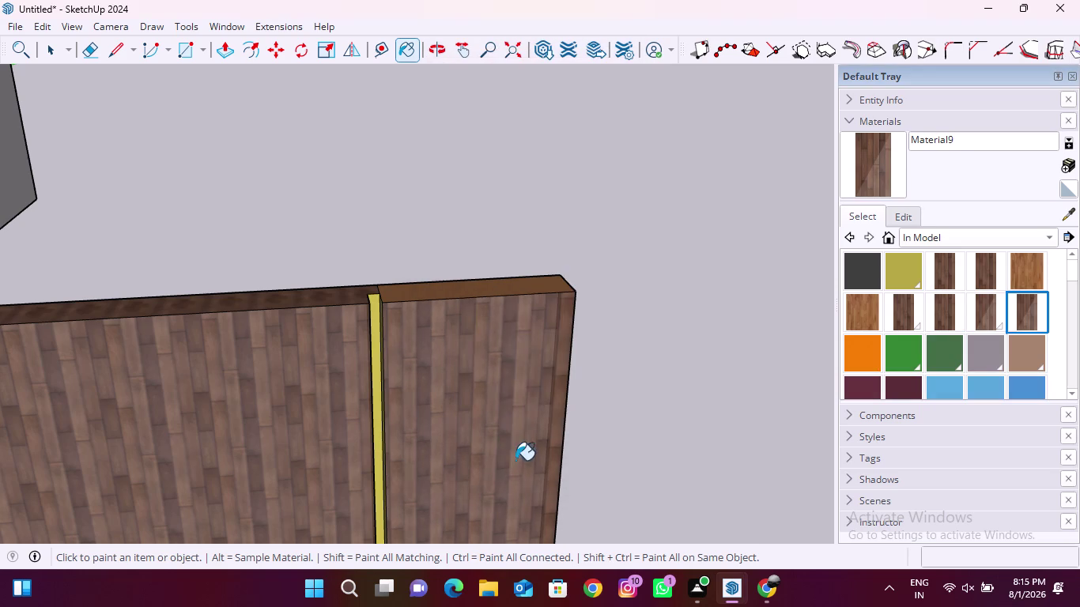
click(477, 387)
click(325, 397)
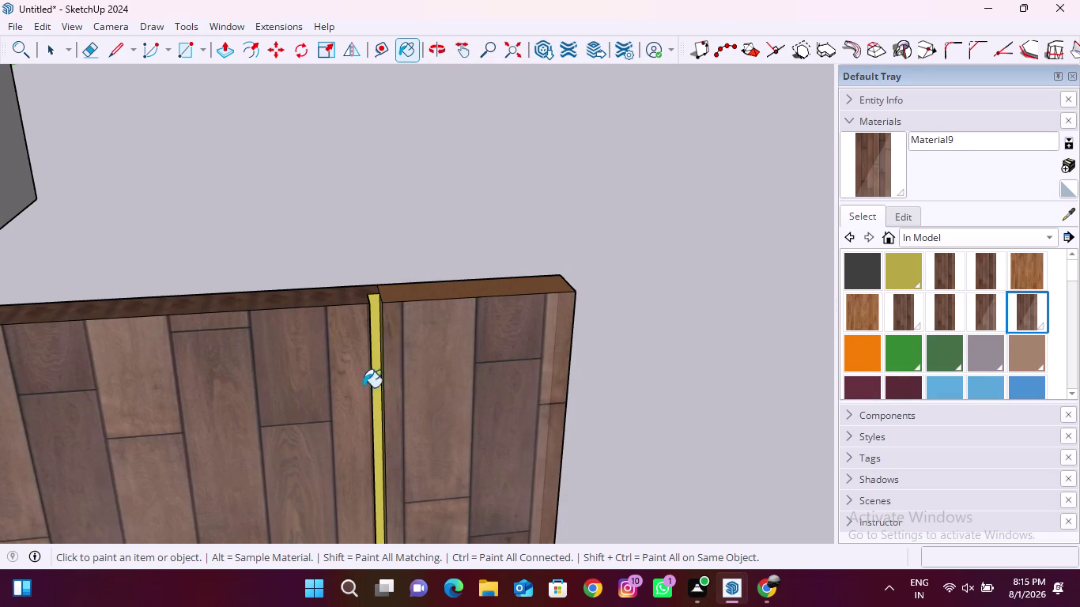
scroll(down, 3)
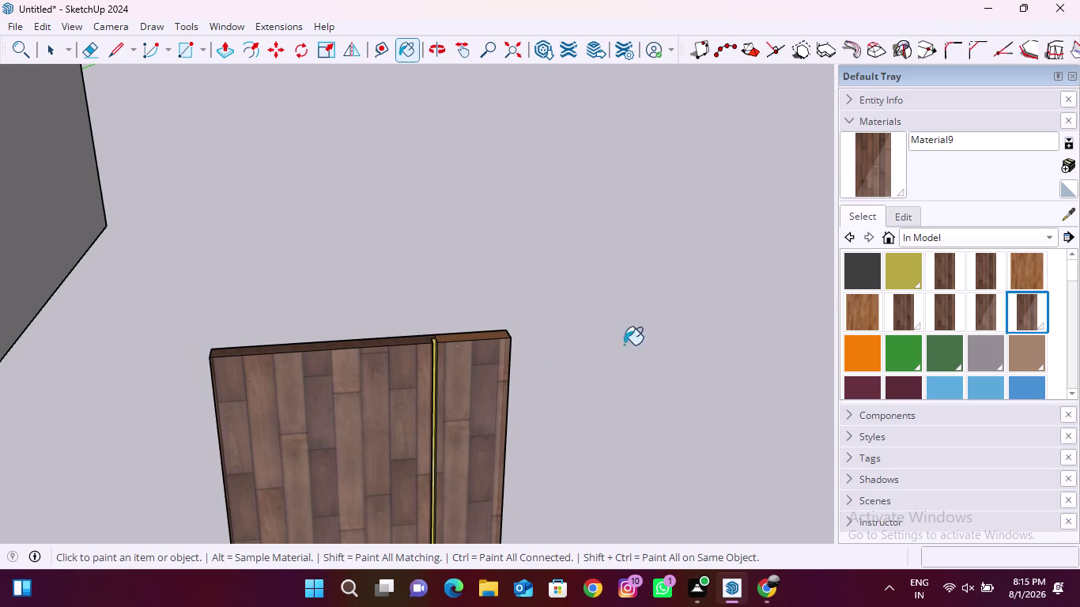
Create a 10000-inch wood material at 99 opacity and paint the door face.
click(1070, 162)
drag(514, 365, 433, 367)
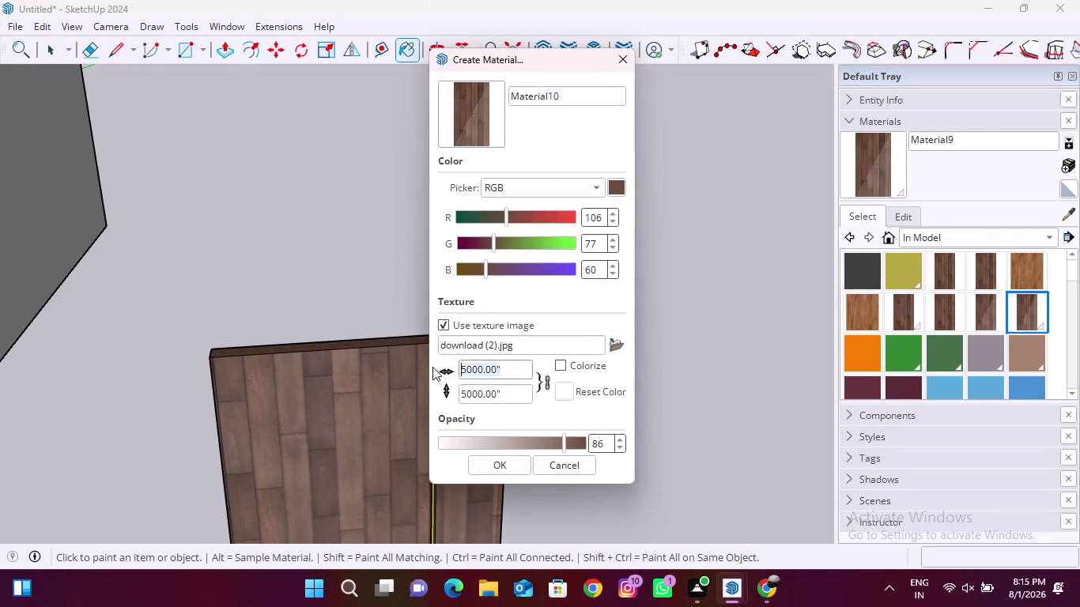
text(10000)
click(498, 465)
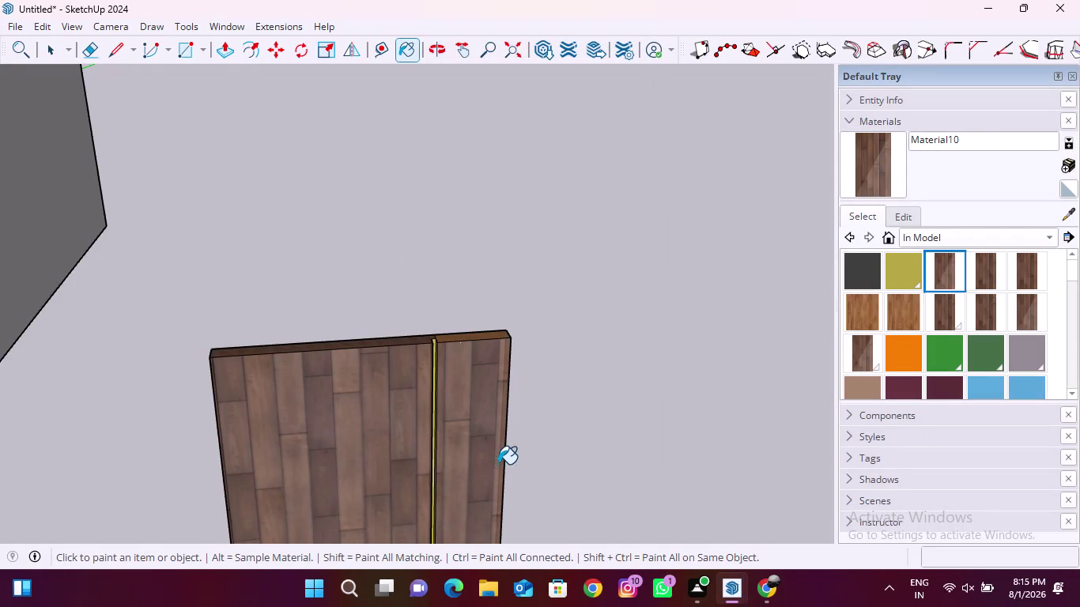
click(1069, 165)
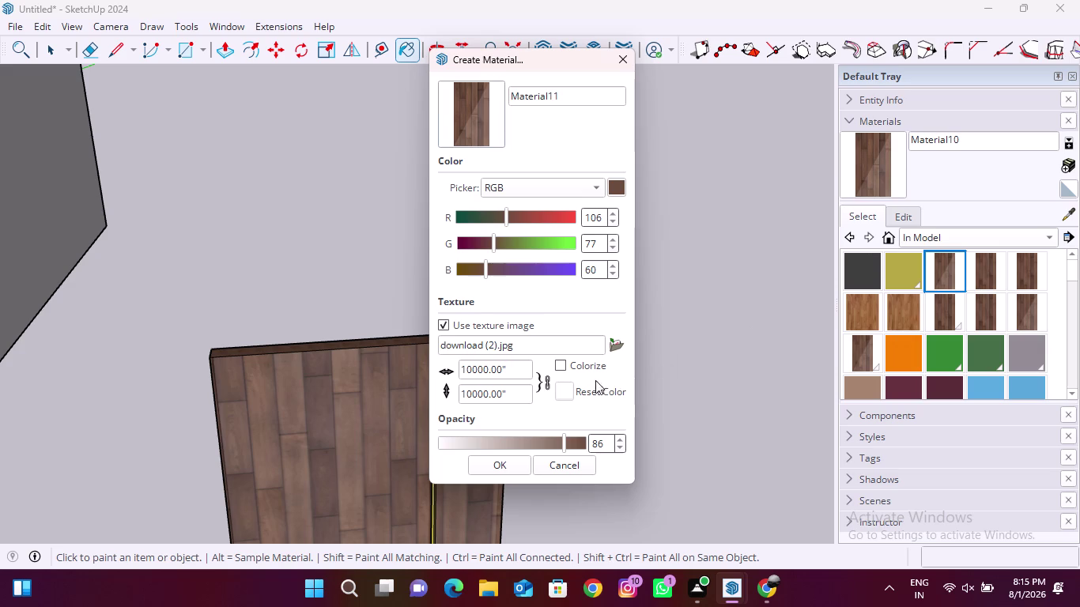
click(578, 443)
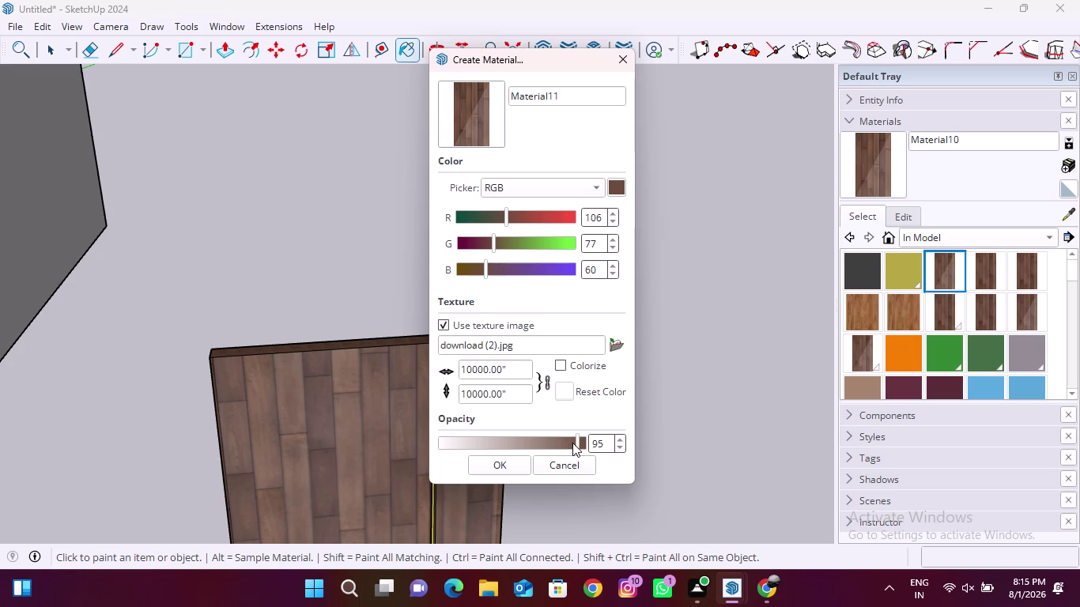
click(573, 443)
click(583, 443)
click(512, 465)
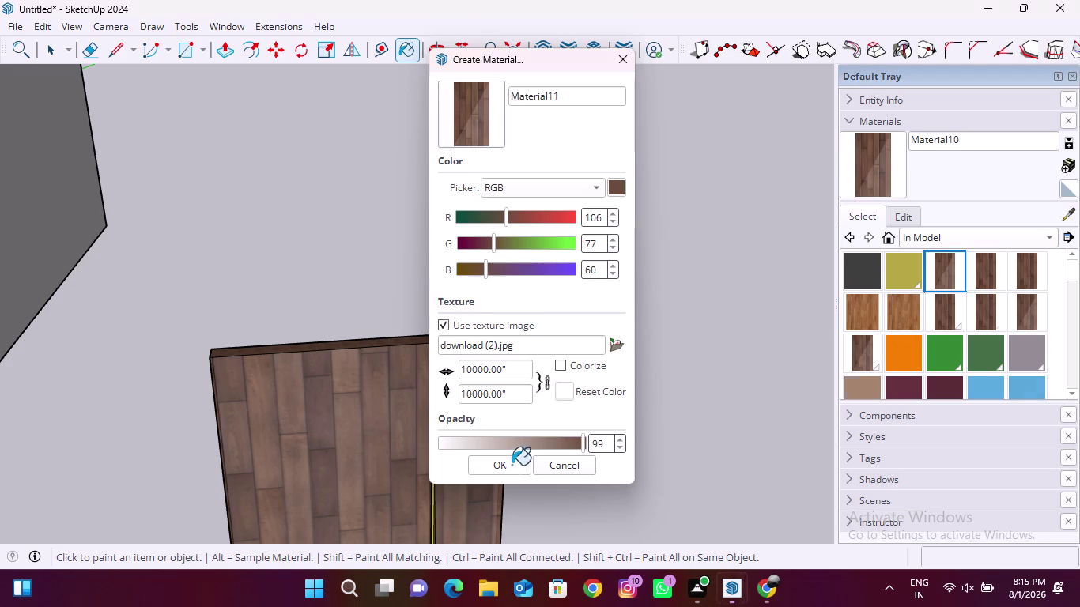
click(387, 453)
click(466, 431)
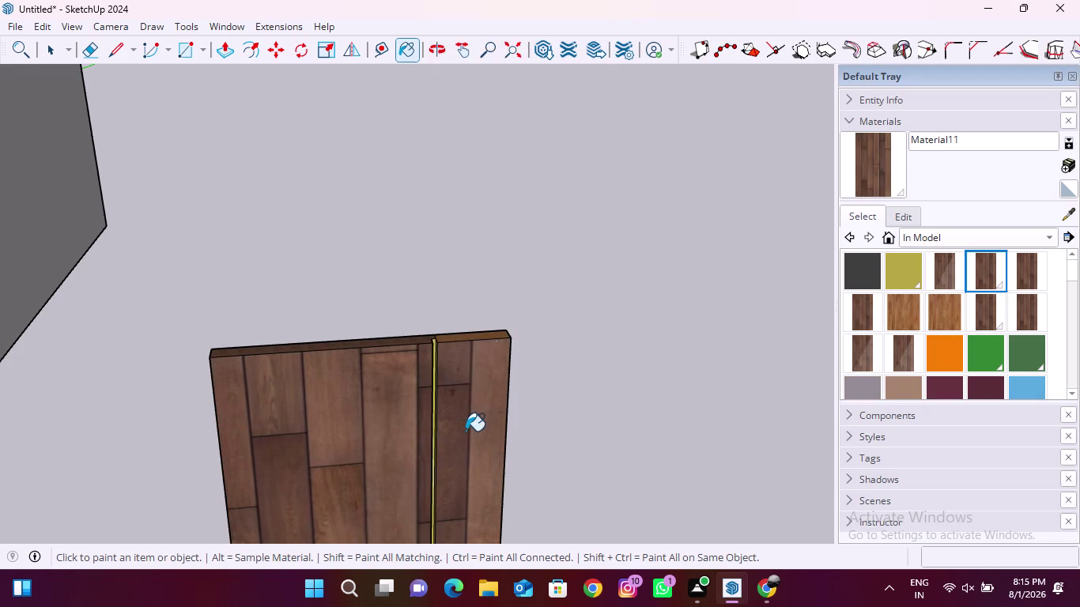
Switch to the Select tool and select the door's main face.
scroll(down, 3)
scroll(up, 3)
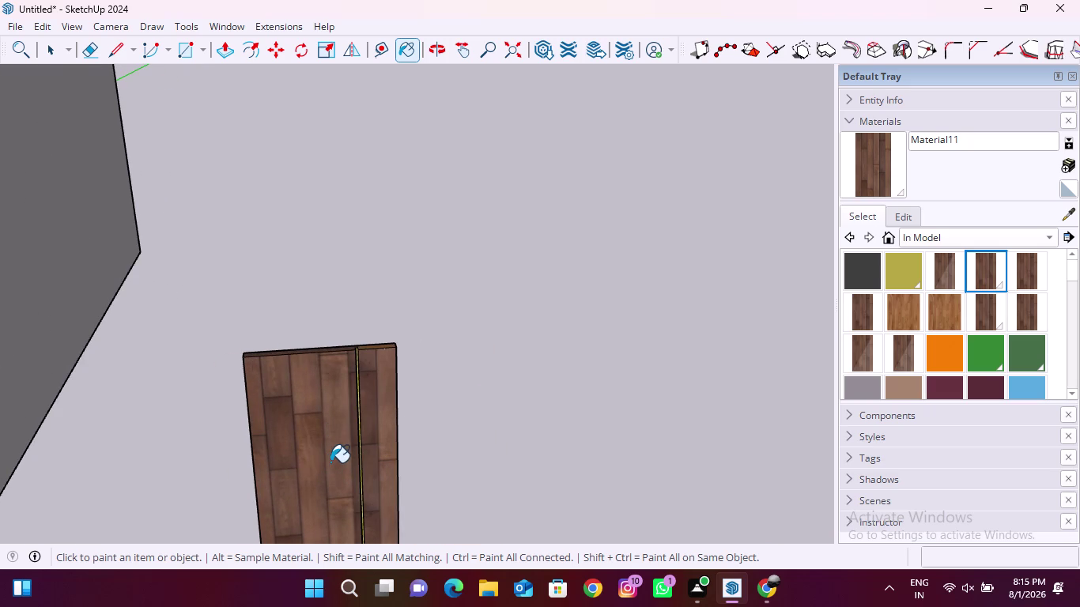
scroll(down, 3)
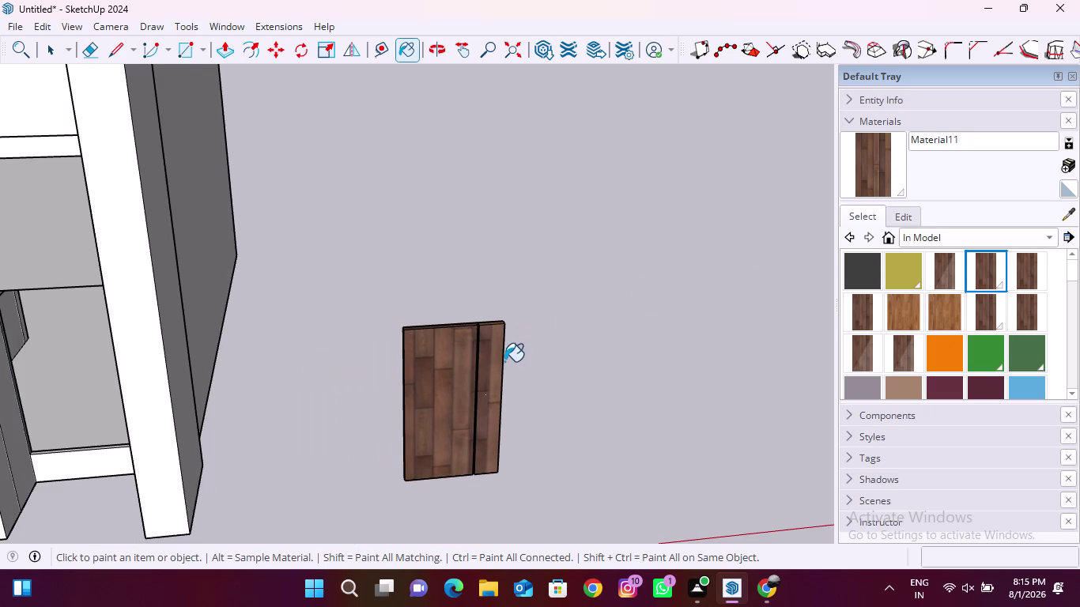
key(space)
click(460, 388)
Rotate the door face's wood texture 90 degrees through Texture Position, then finish.
right_drag(456, 392, 442, 394)
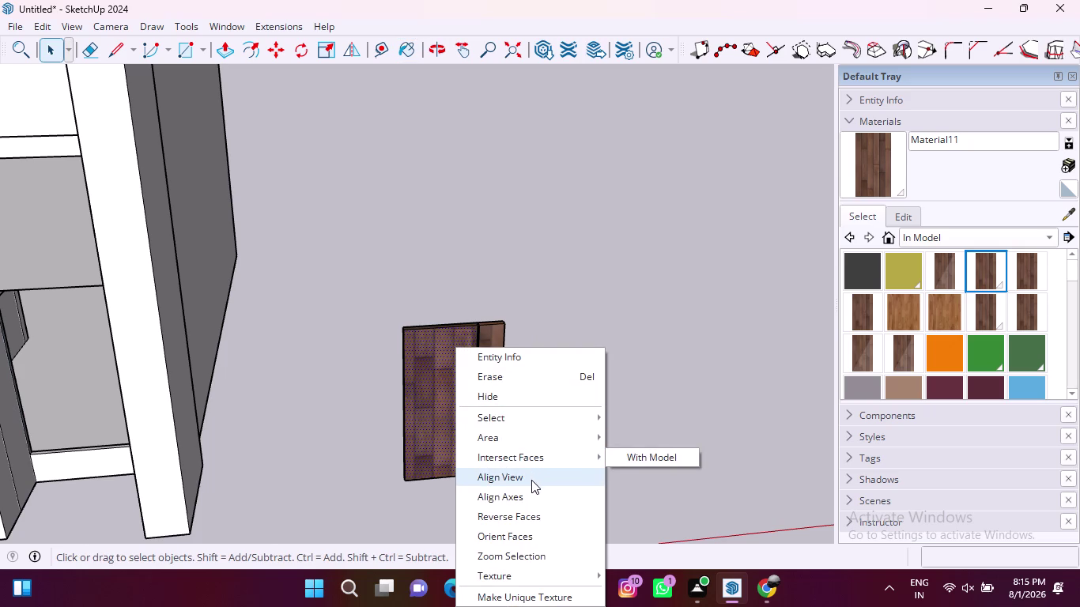
click(569, 575)
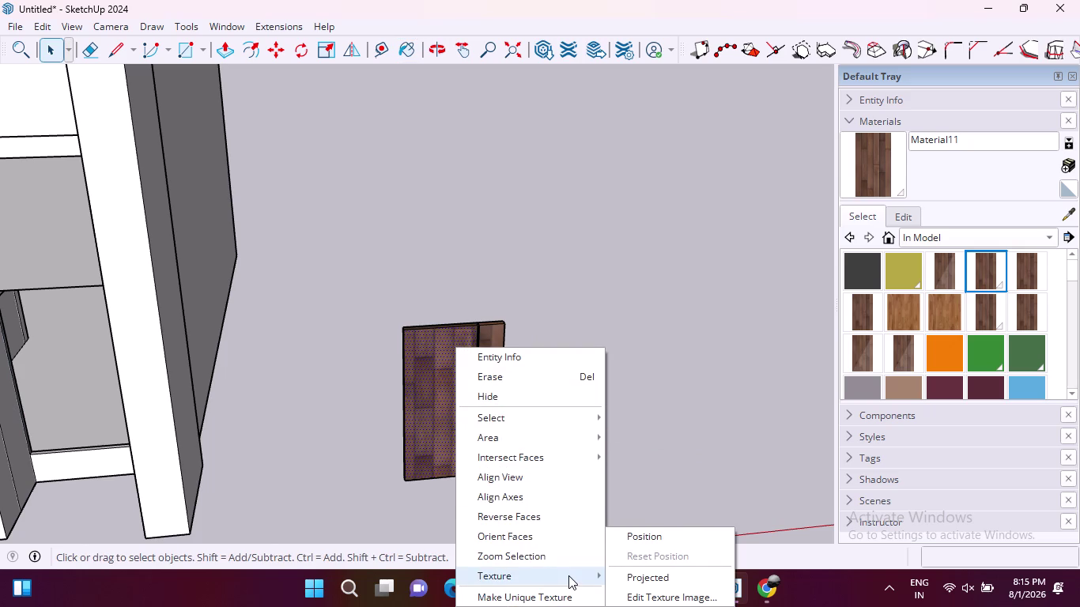
click(659, 540)
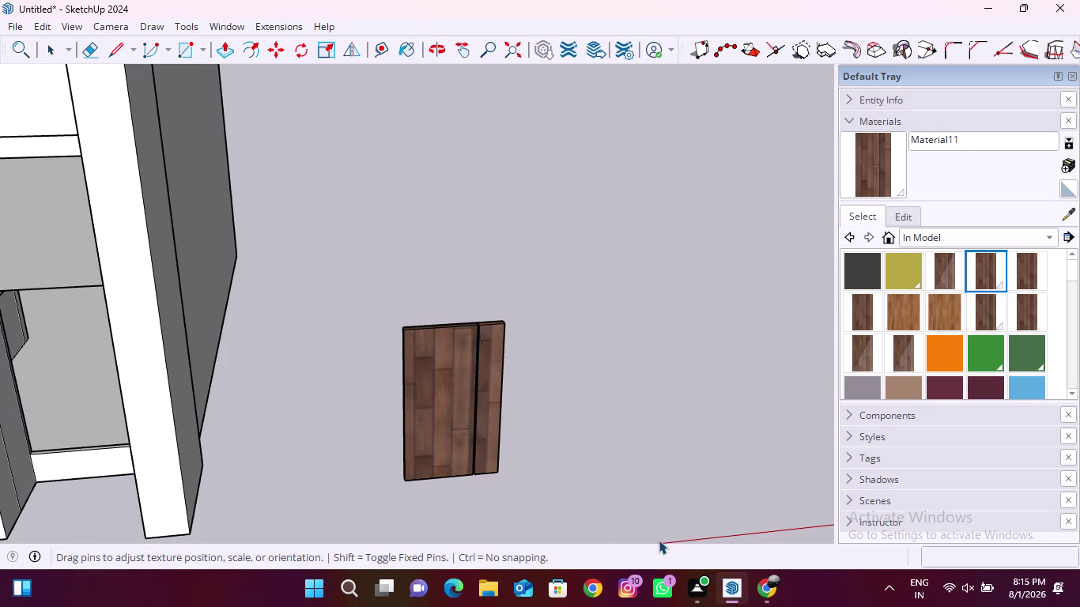
scroll(down, 3)
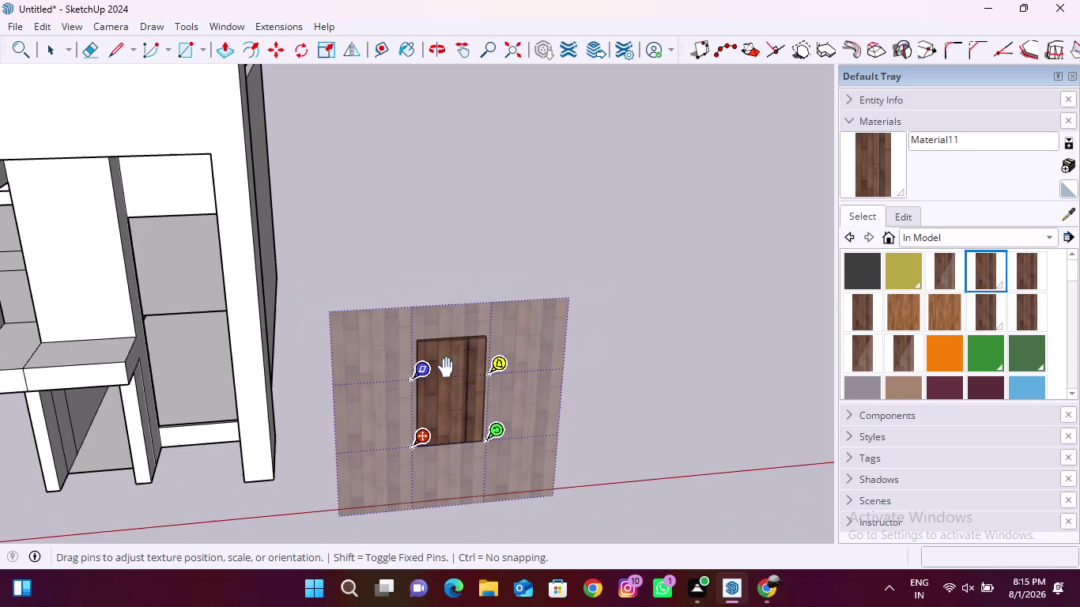
right_click(459, 398)
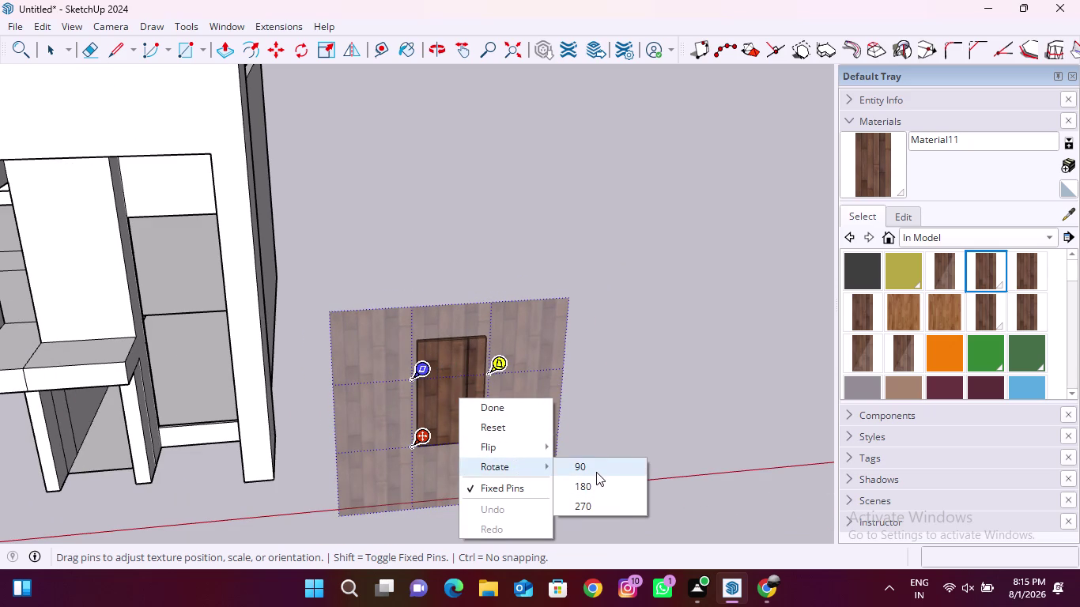
click(596, 470)
scroll(up, 3)
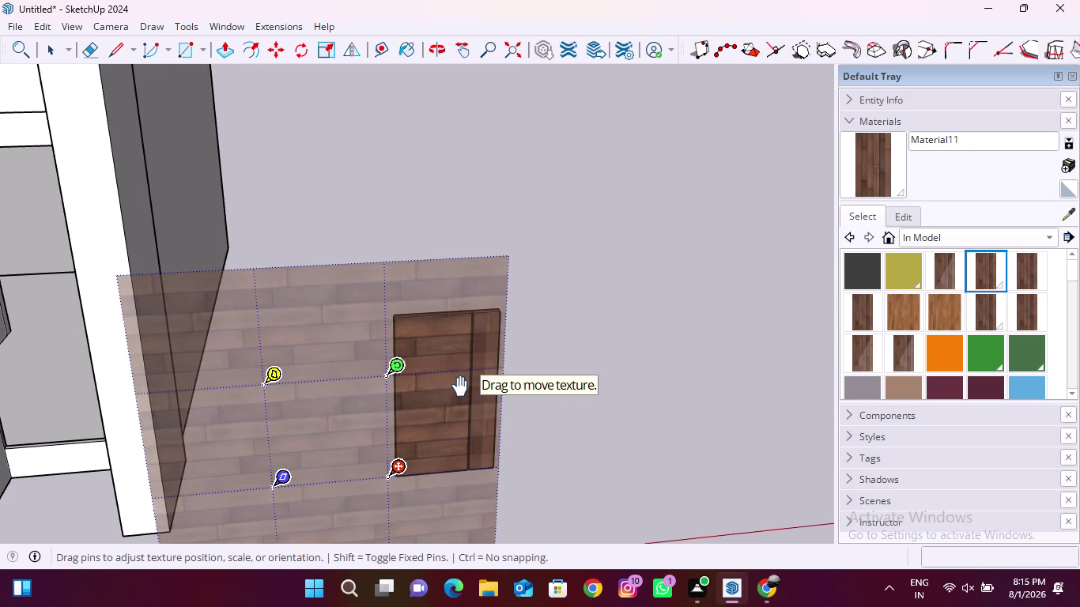
right_click(455, 384)
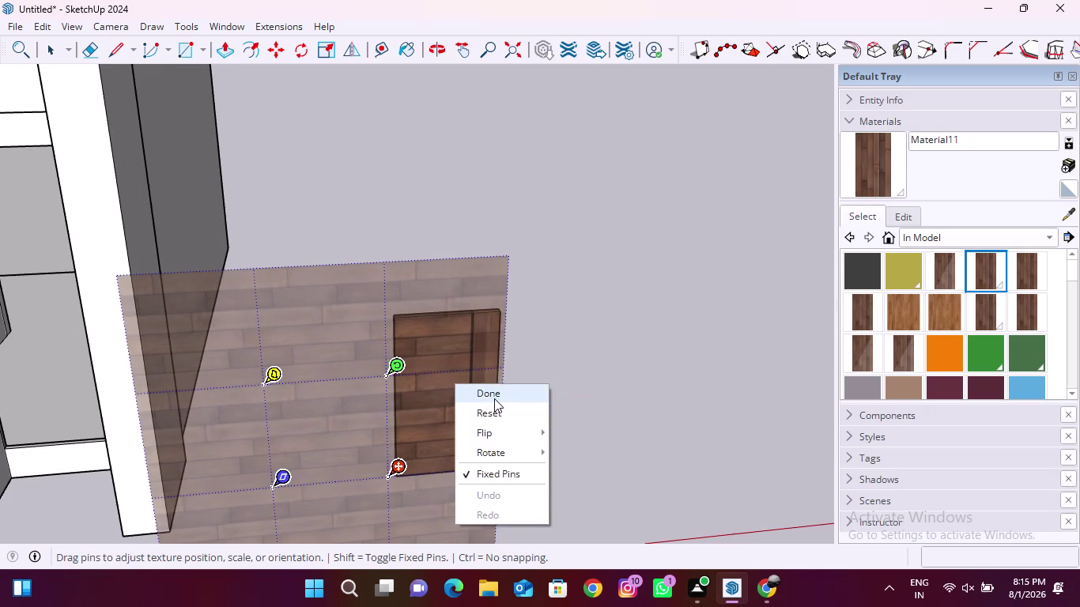
click(504, 398)
click(438, 378)
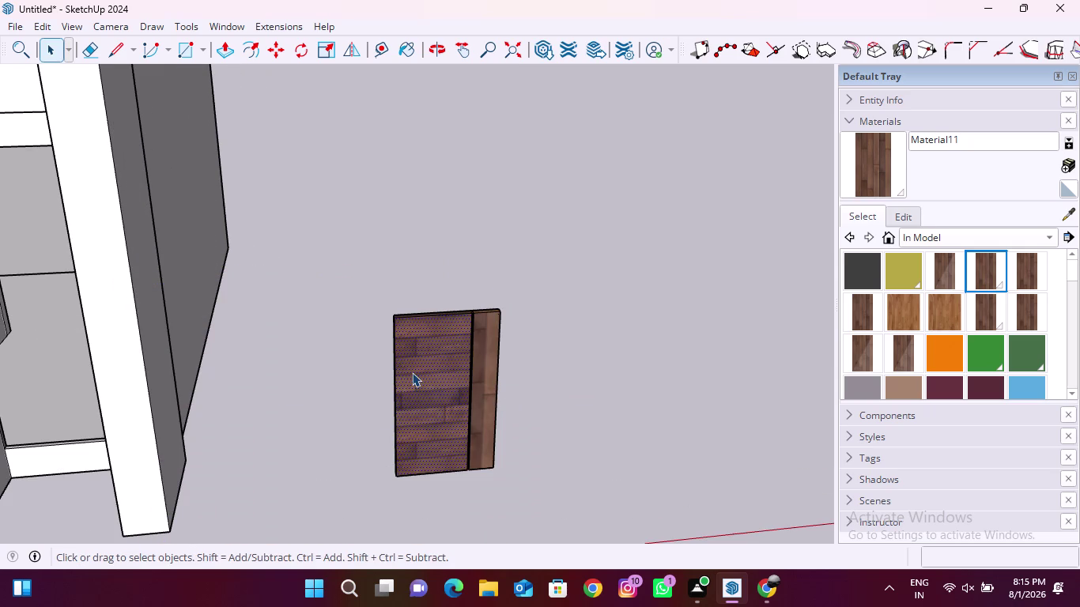
Sample the rotated wood material and paint the narrow door strip and edges.
click(412, 372)
click(1072, 215)
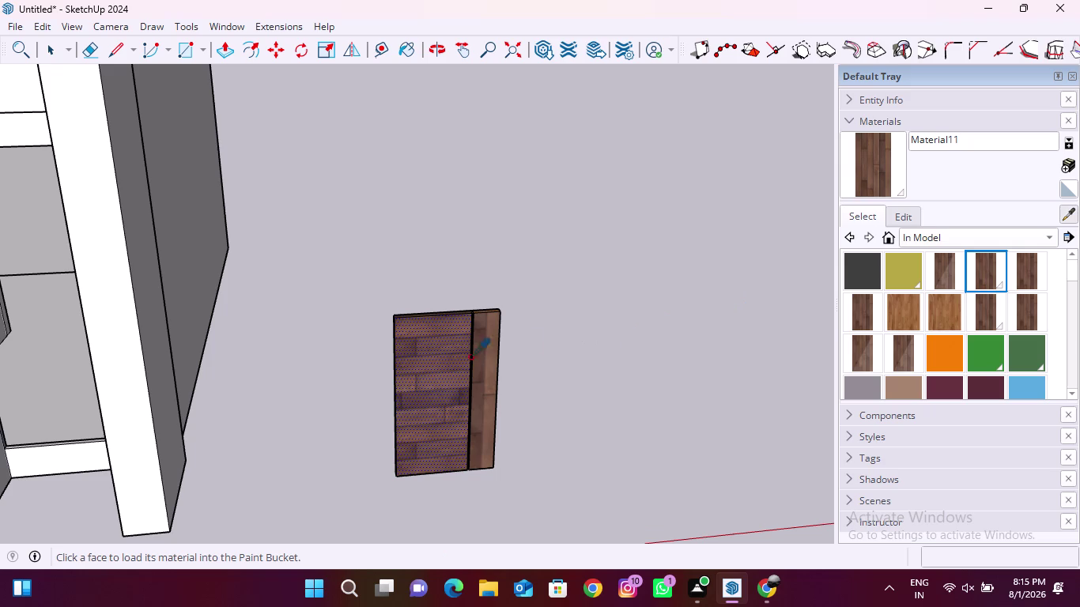
click(456, 357)
scroll(up, 3)
click(488, 353)
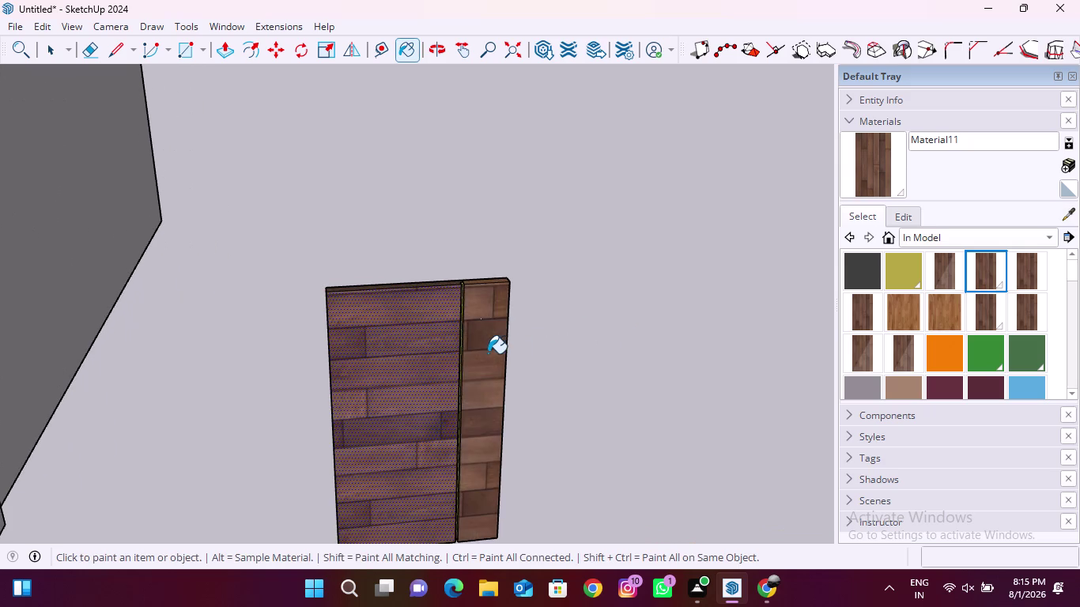
scroll(down, 3)
middle_drag(402, 363, 602, 382)
scroll(up, 3)
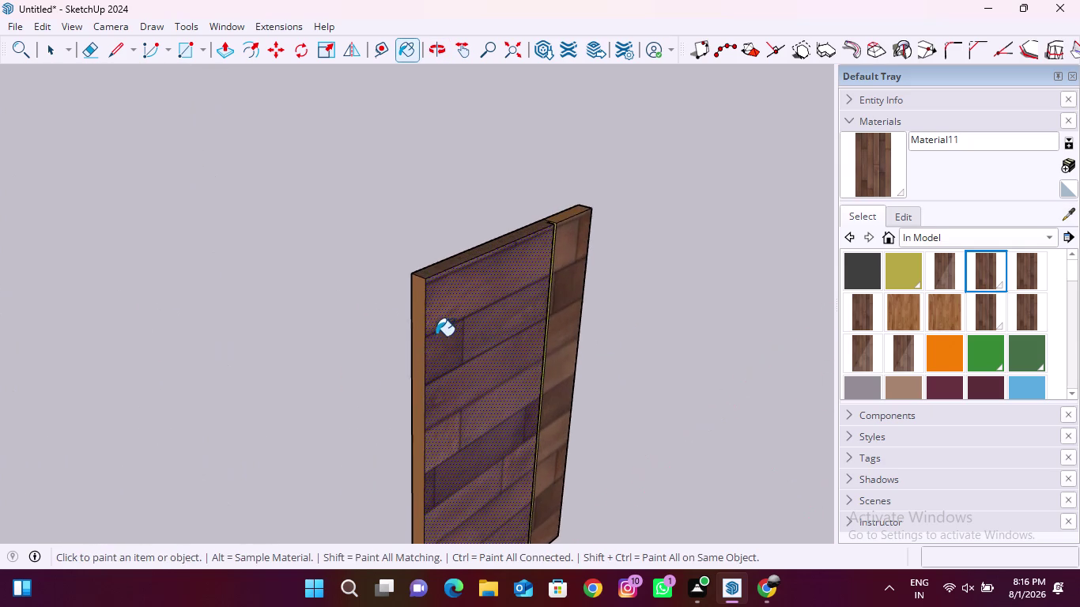
click(446, 260)
click(420, 280)
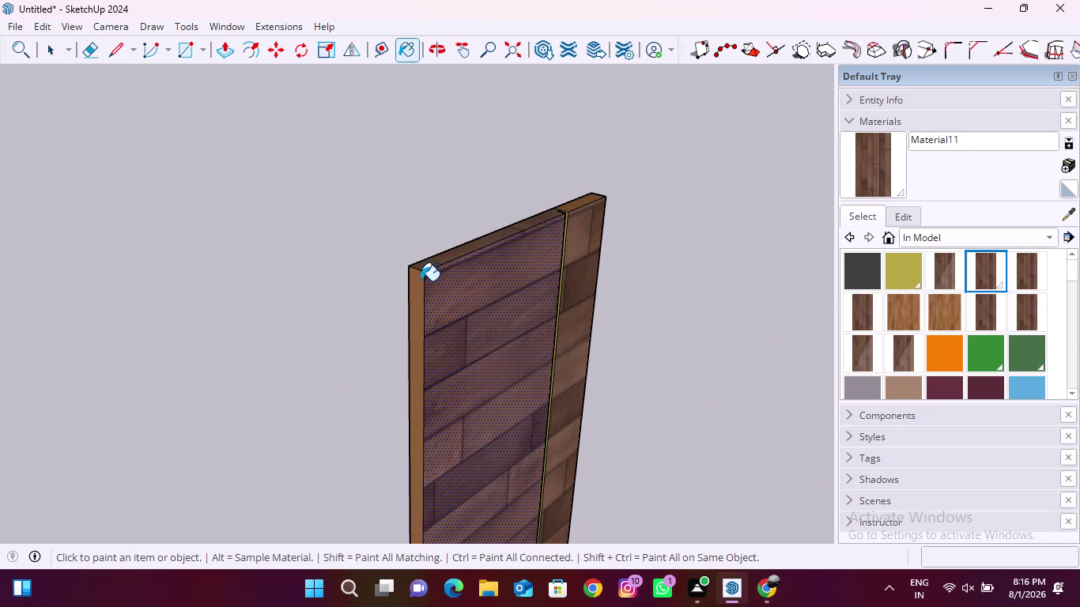
Paint the door's back faces with the wood, then clear the selection.
middle_drag(410, 273, 799, 299)
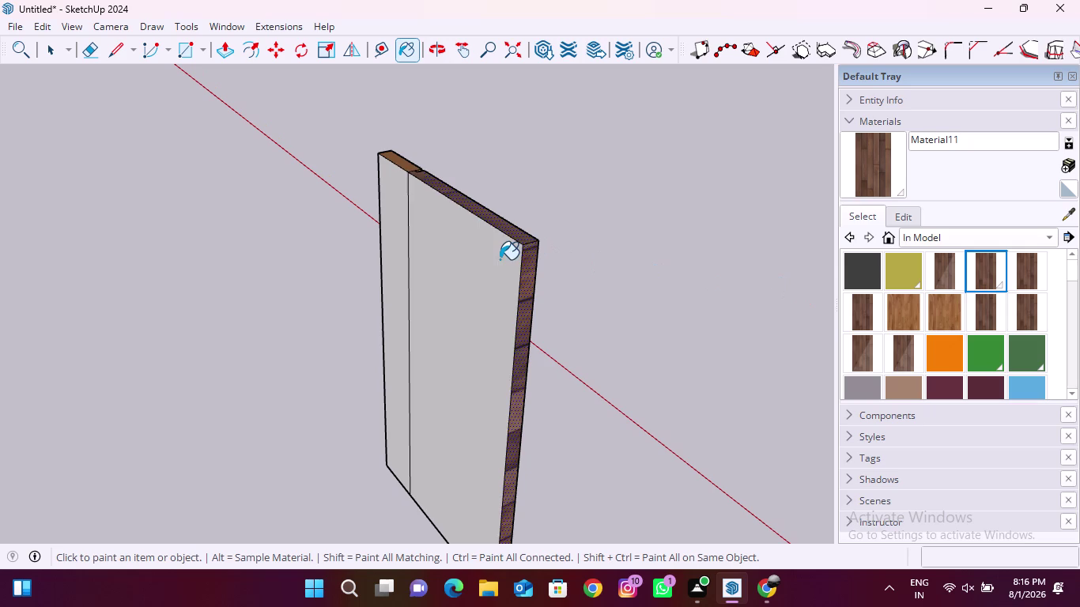
click(499, 260)
click(395, 231)
key(Escape)
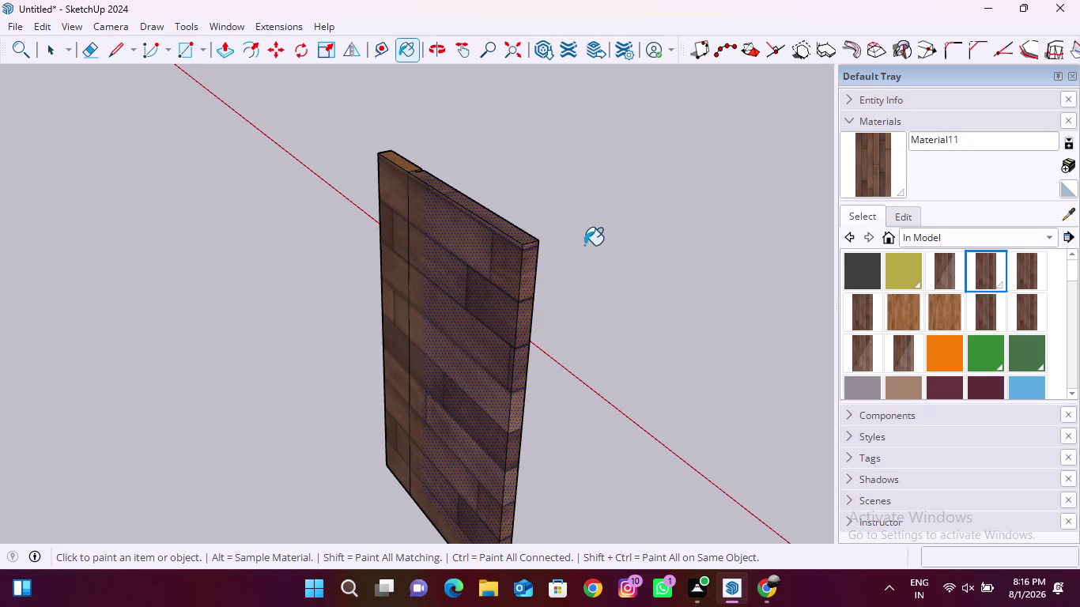
key(space)
click(585, 245)
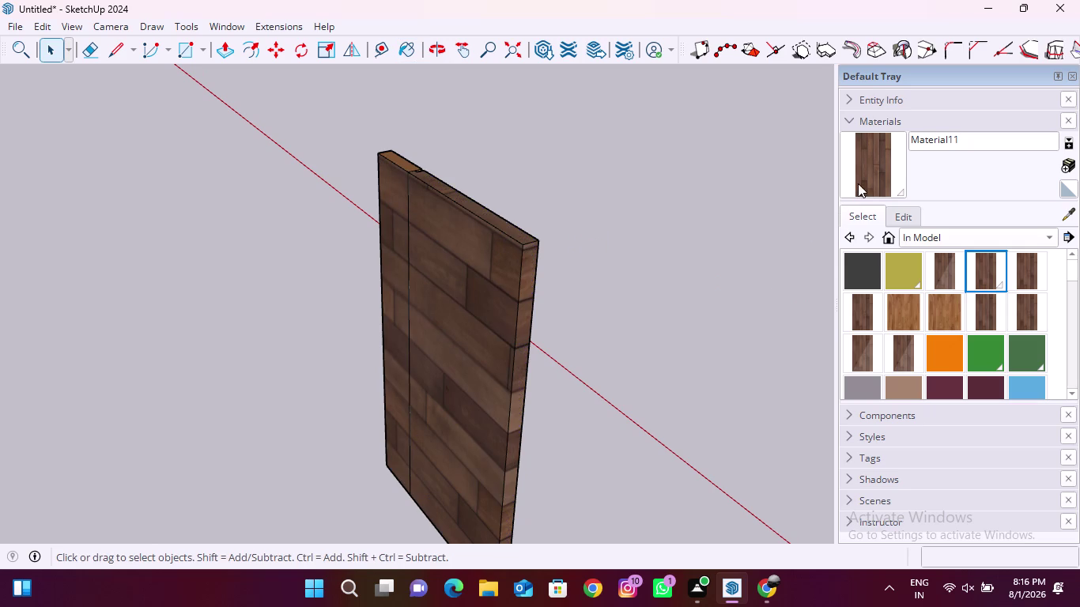
click(1069, 219)
click(498, 322)
Orbit around the painted door to view it beside the house.
middle_drag(349, 322, 569, 328)
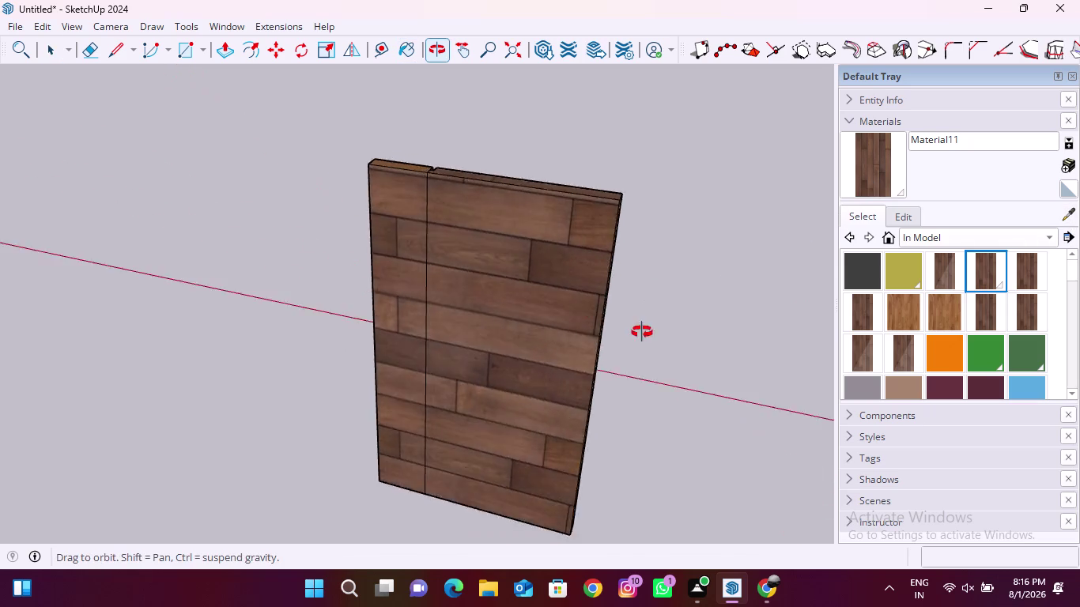
middle_drag(569, 328, 714, 335)
scroll(up, 3)
click(417, 175)
middle_drag(323, 222, 507, 231)
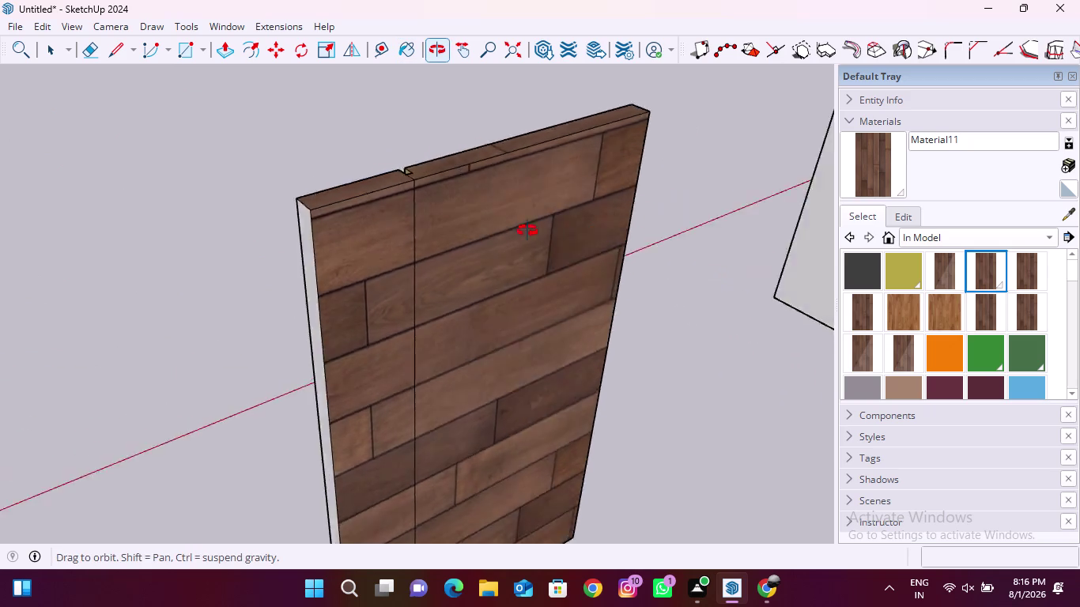
middle_drag(507, 231, 681, 209)
click(333, 276)
scroll(down, 3)
scroll(down, 3)
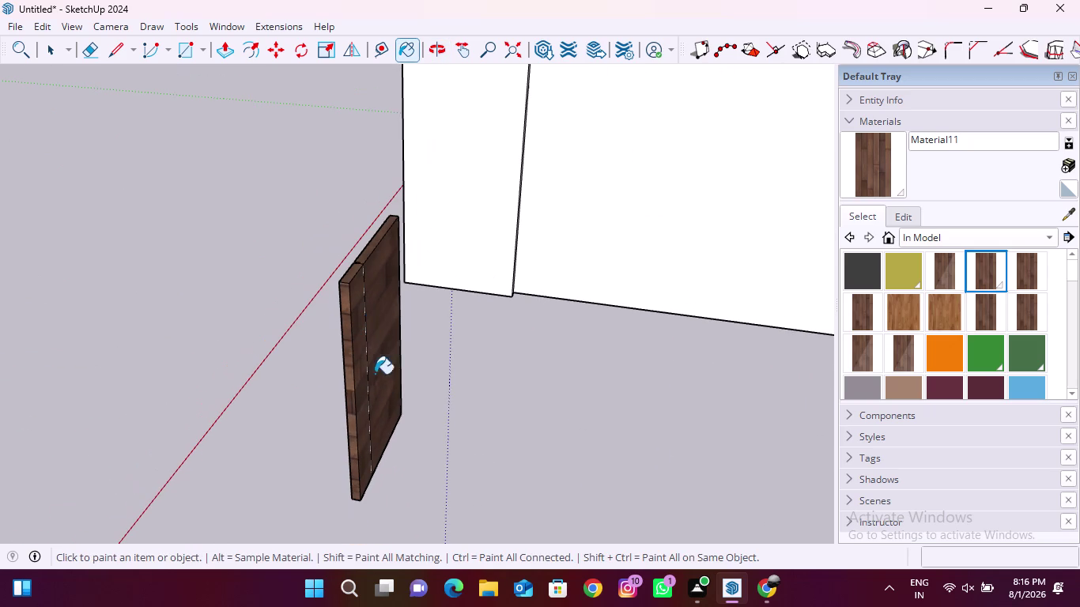
scroll(up, 3)
Orbit around and below the wooden door panel, then pull back to see the house.
middle_drag(373, 343, 164, 359)
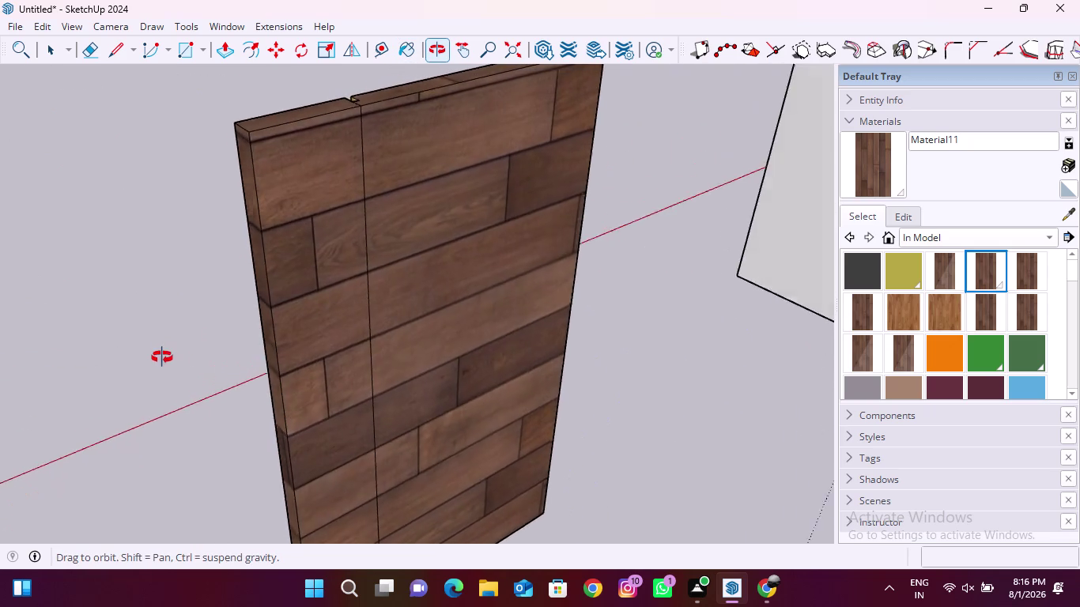
middle_drag(164, 358, 59, 361)
middle_drag(541, 332, 404, 324)
scroll(down, 3)
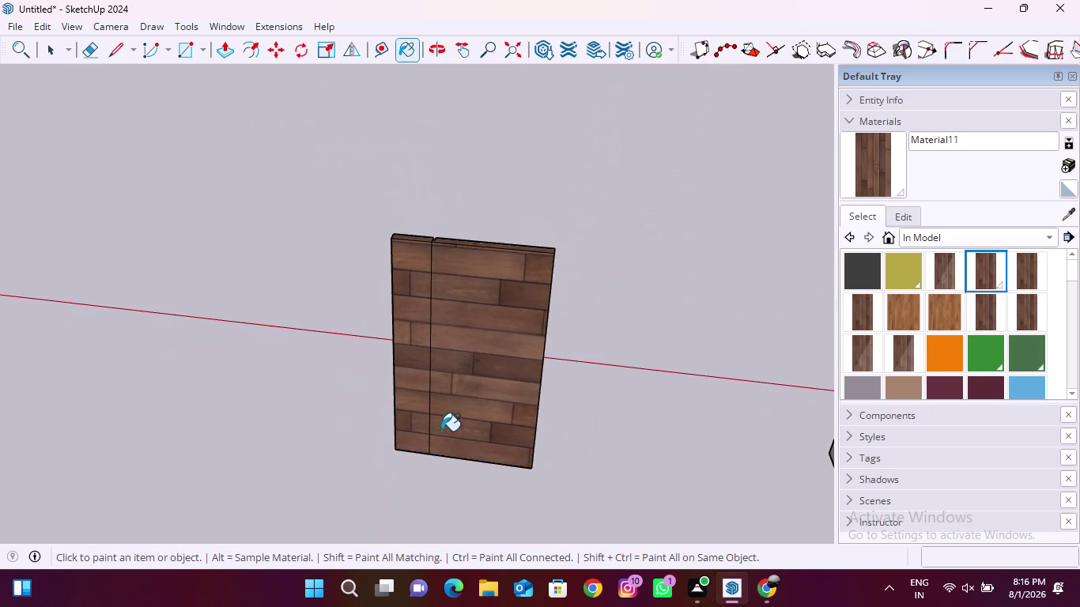
middle_drag(442, 442, 522, 247)
scroll(up, 3)
middle_drag(393, 492, 615, 309)
scroll(up, 3)
middle_drag(415, 497, 430, 473)
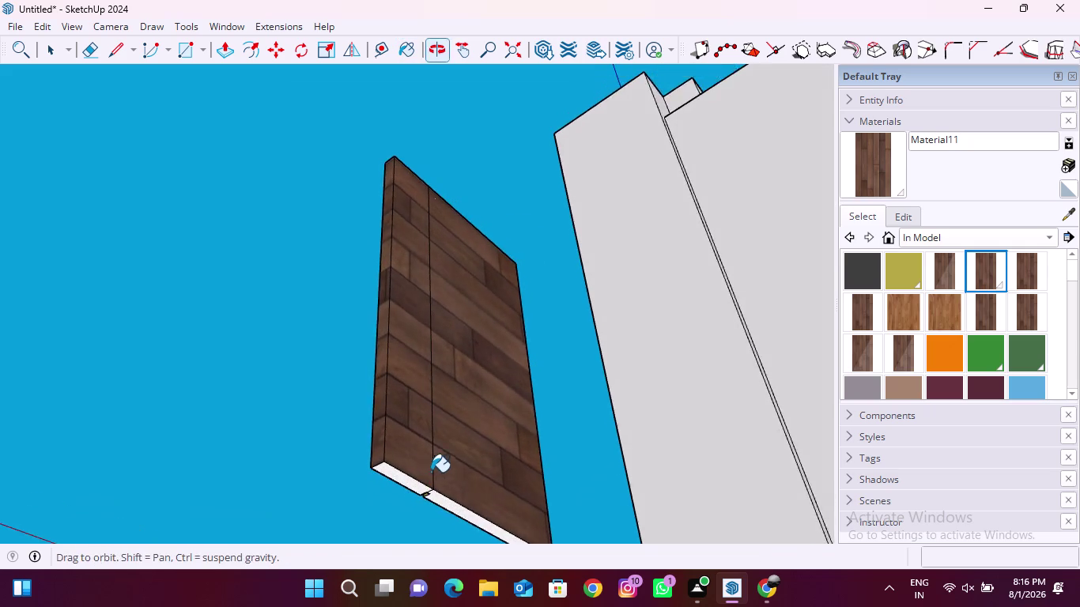
scroll(up, 3)
click(408, 479)
click(442, 510)
scroll(up, 3)
middle_drag(375, 475, 430, 451)
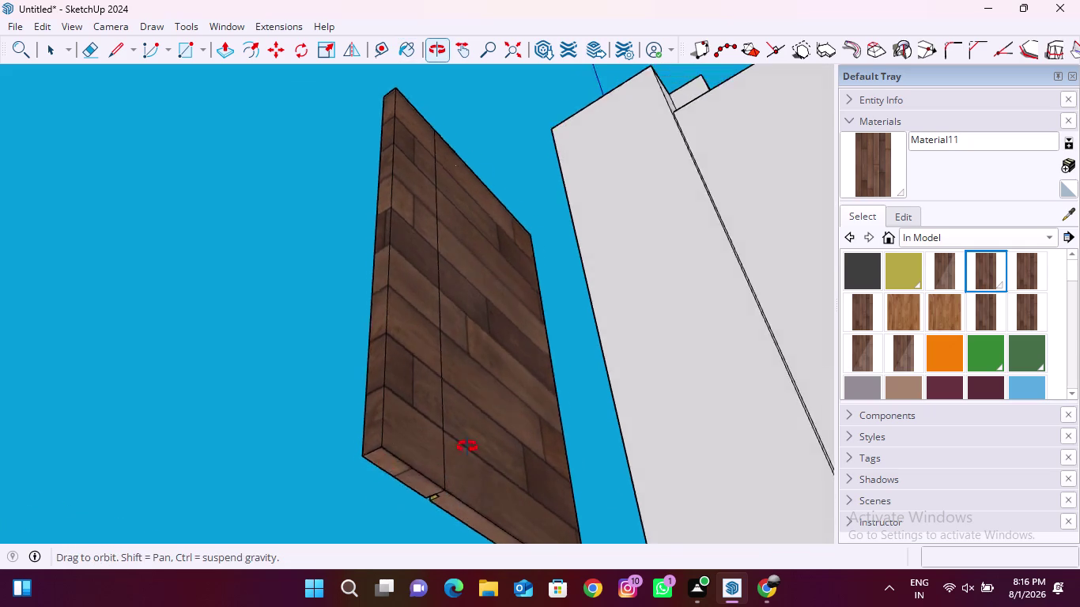
middle_drag(430, 451, 771, 513)
middle_drag(352, 339, 678, 425)
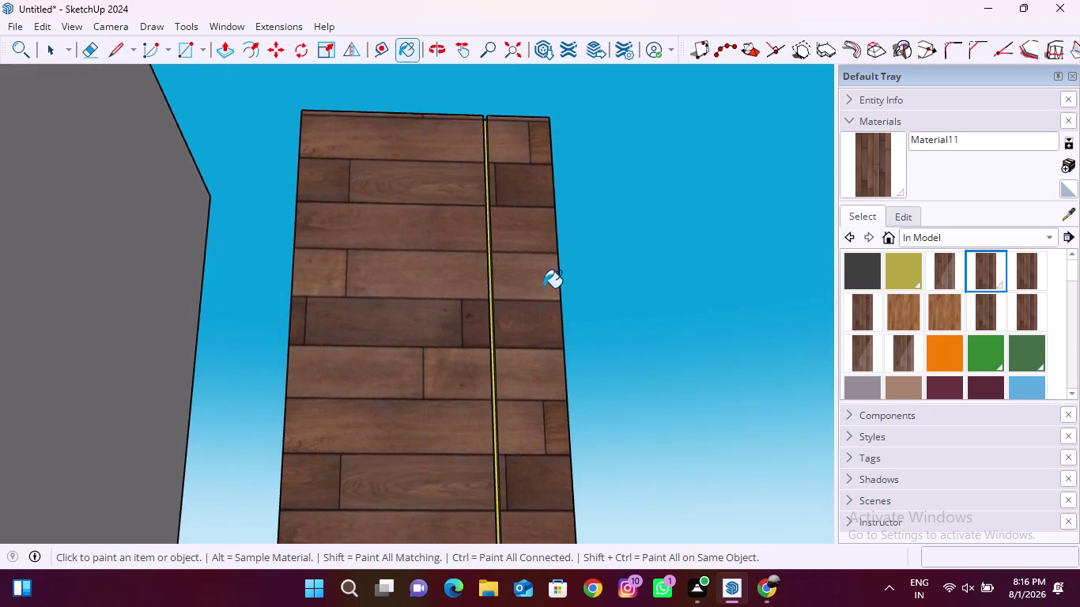
scroll(down, 3)
middle_drag(532, 334, 566, 402)
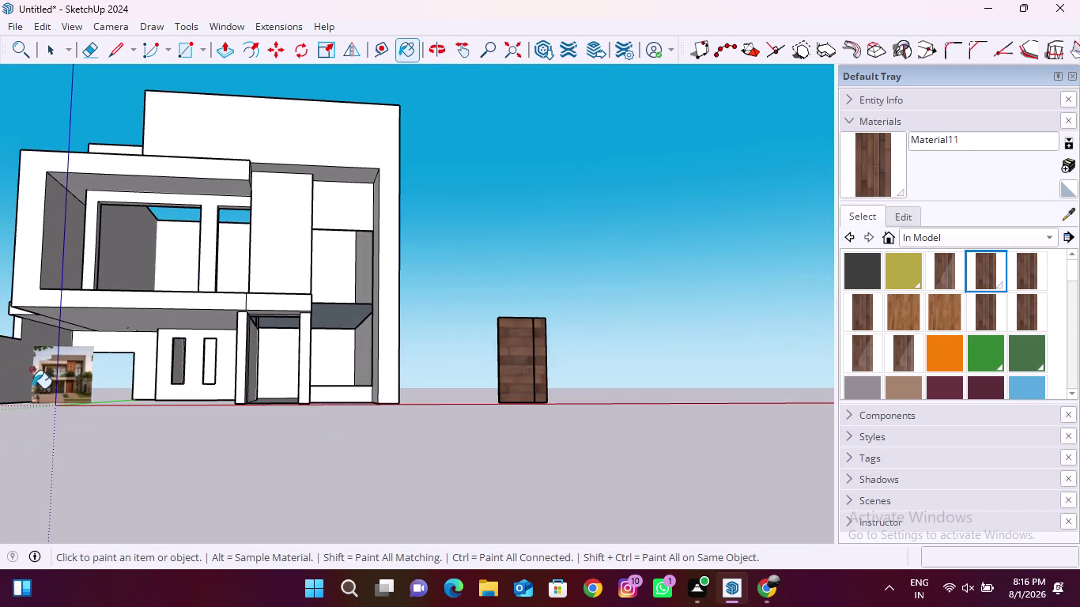
Paint the upper facade column faces with the dark wood Material11.
scroll(up, 3)
scroll(down, 3)
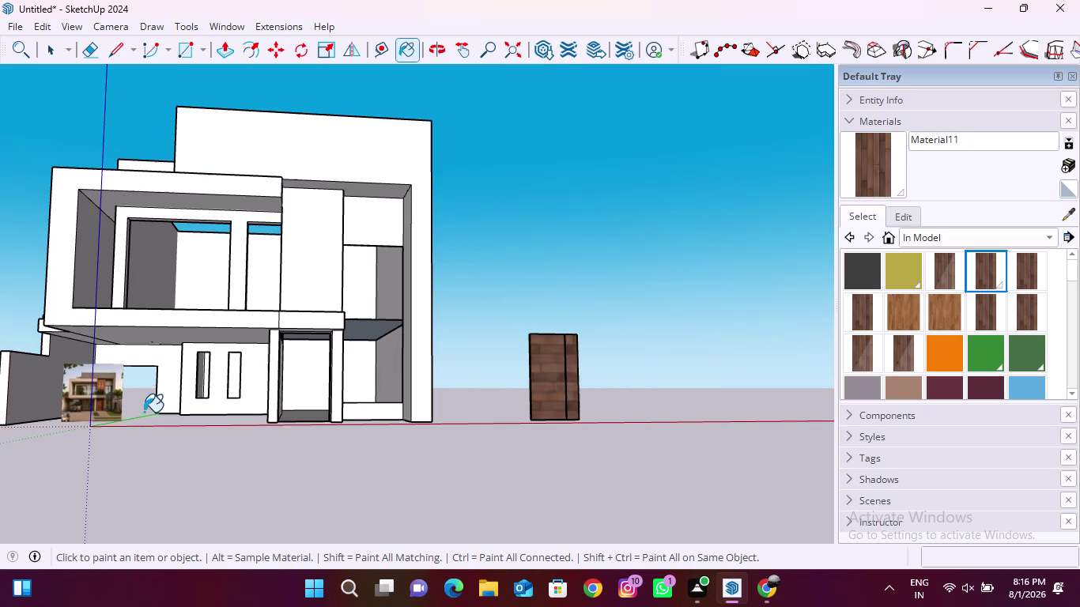
scroll(up, 3)
scroll(down, 3)
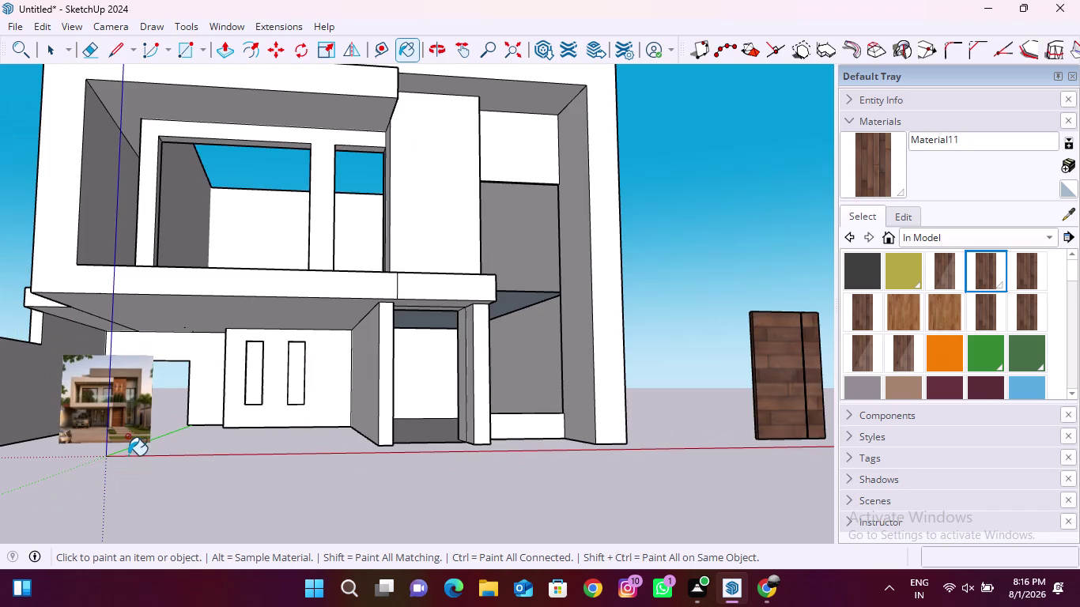
scroll(up, 3)
scroll(down, 3)
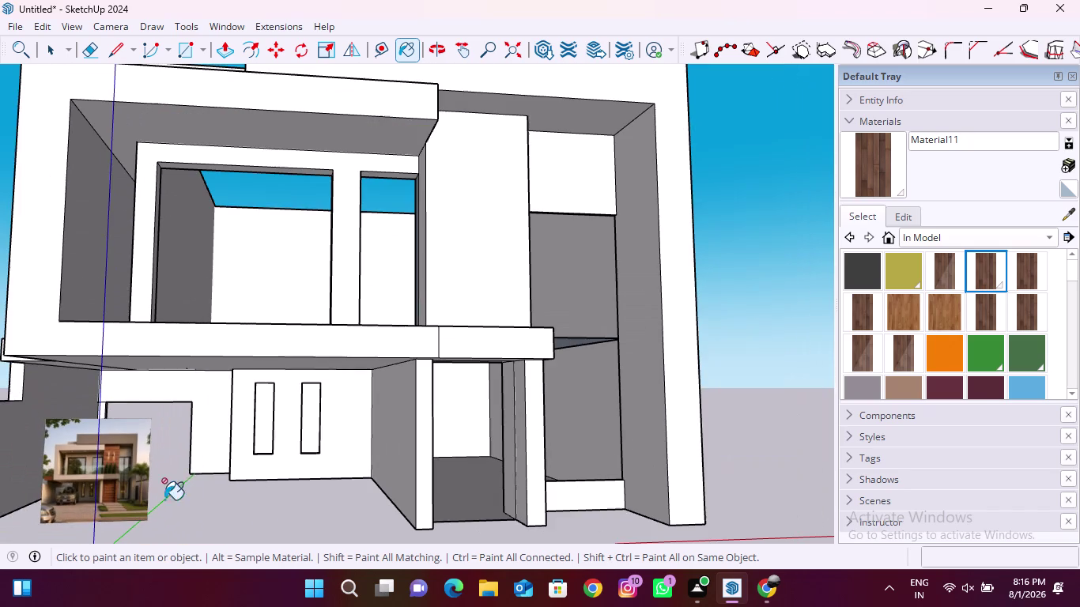
click(471, 298)
middle_drag(420, 291, 579, 316)
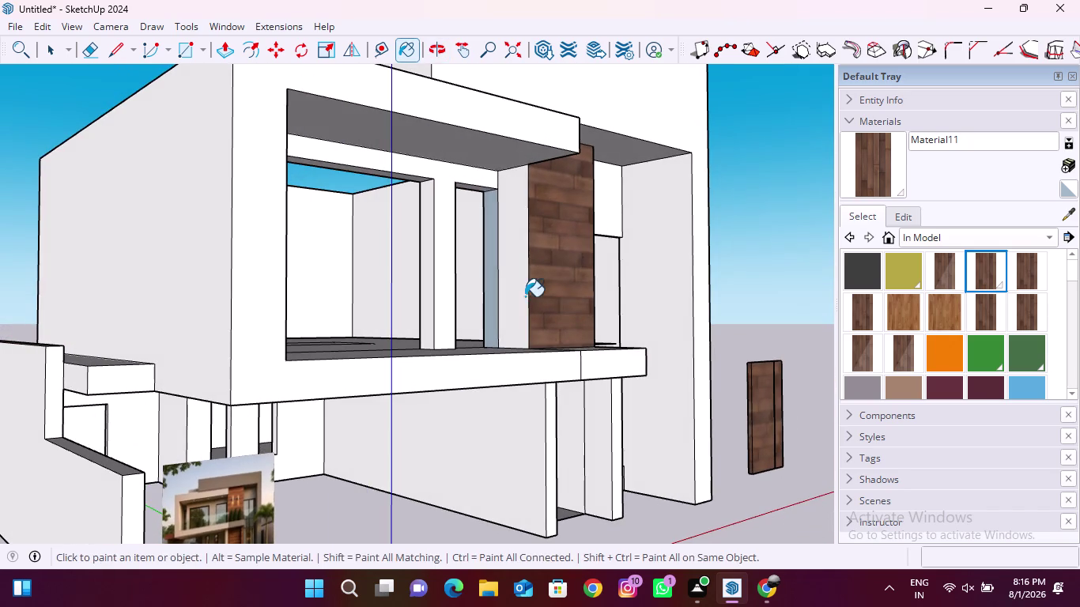
click(522, 296)
middle_drag(617, 292, 118, 341)
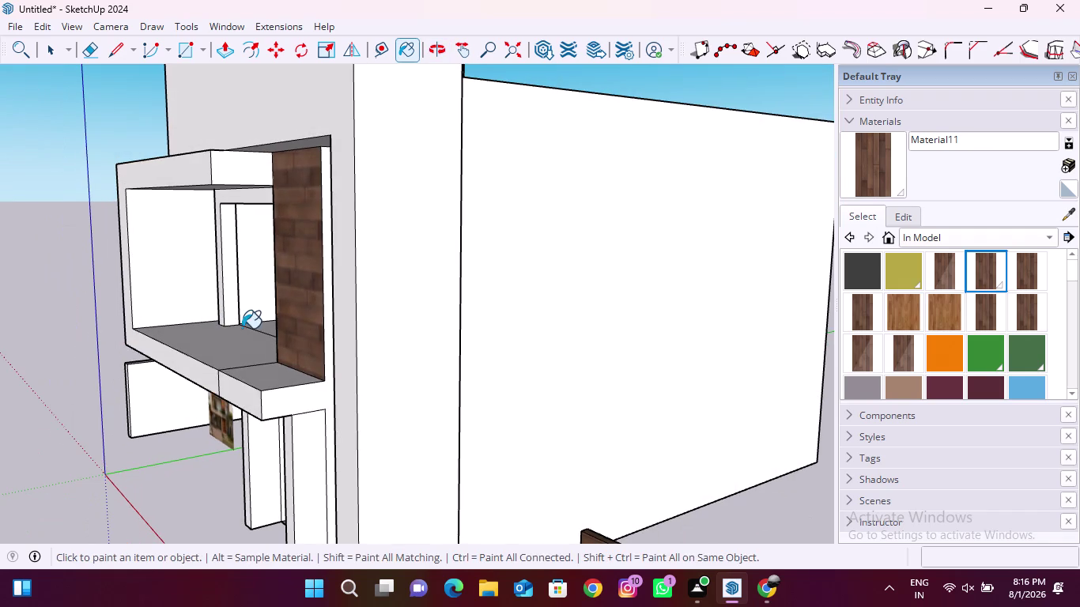
middle_drag(242, 329, 336, 330)
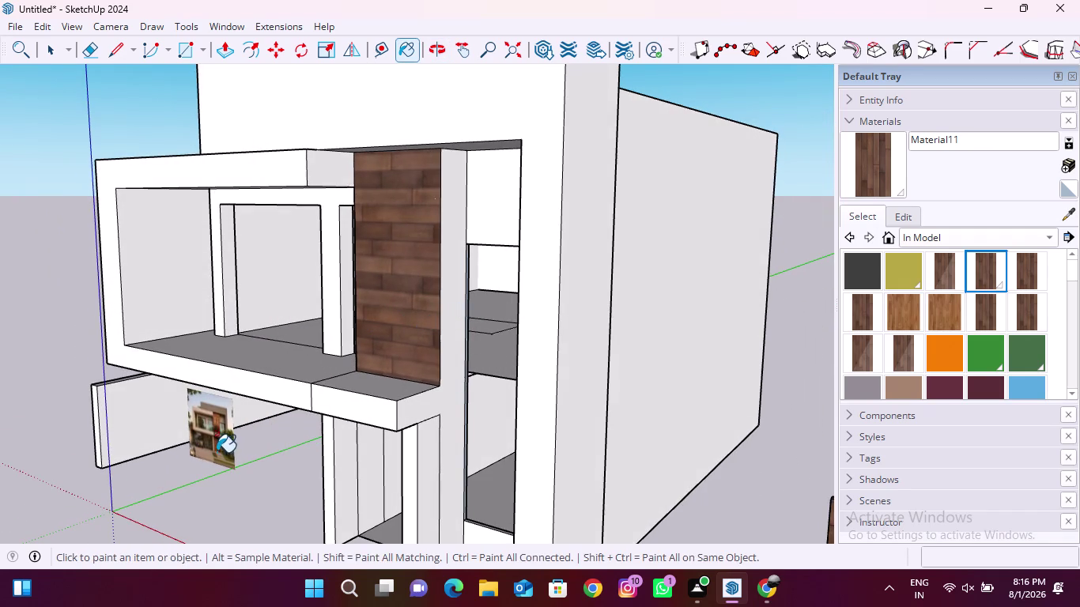
Apply the dark wood texture to the side of the ground-floor column.
scroll(up, 3)
middle_drag(231, 429, 205, 424)
scroll(up, 3)
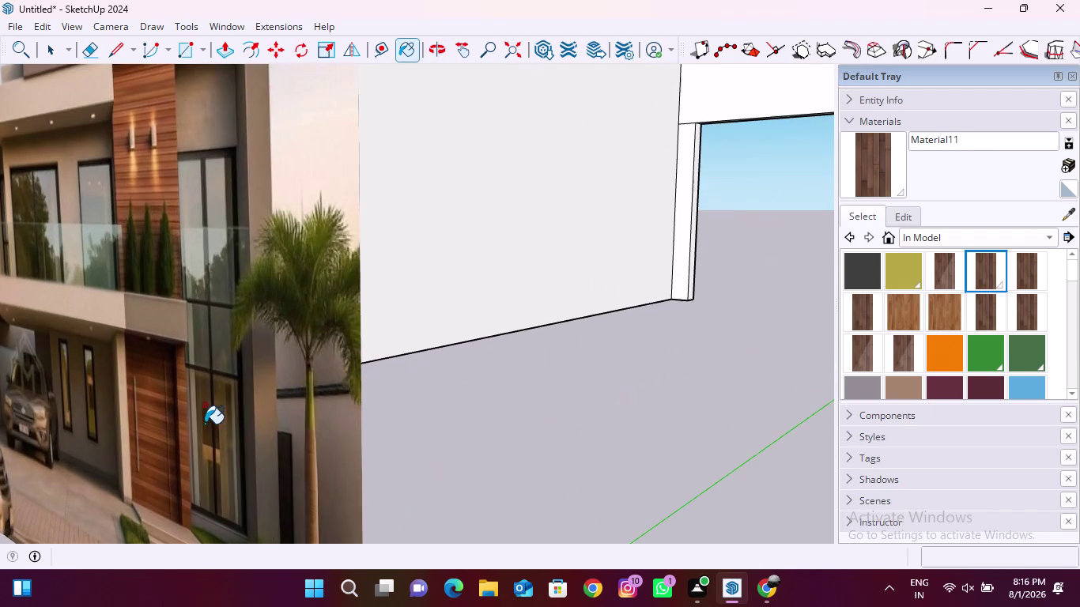
scroll(down, 3)
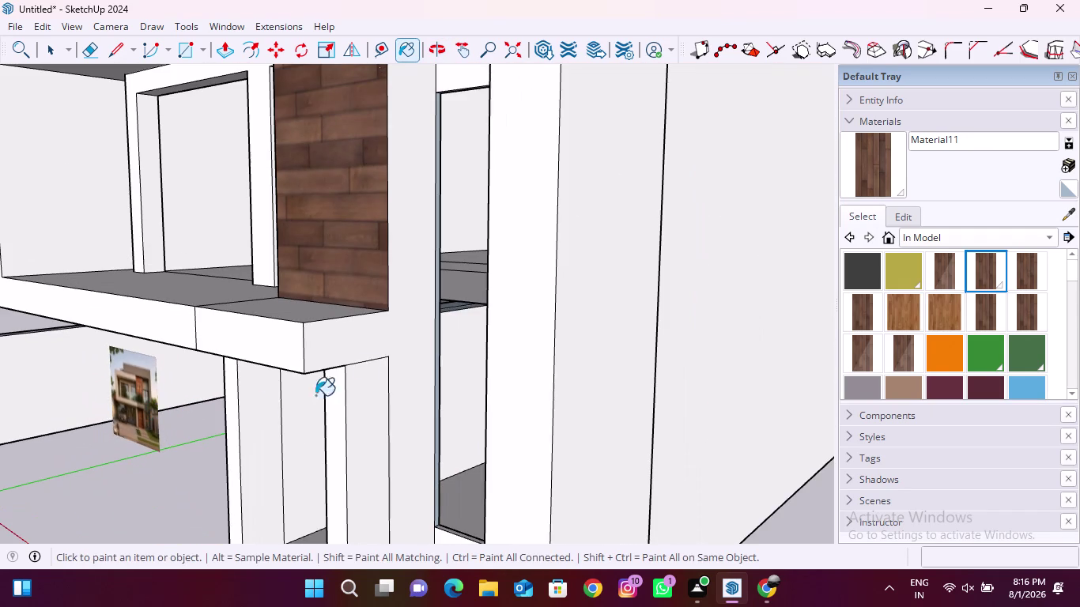
click(398, 339)
scroll(down, 3)
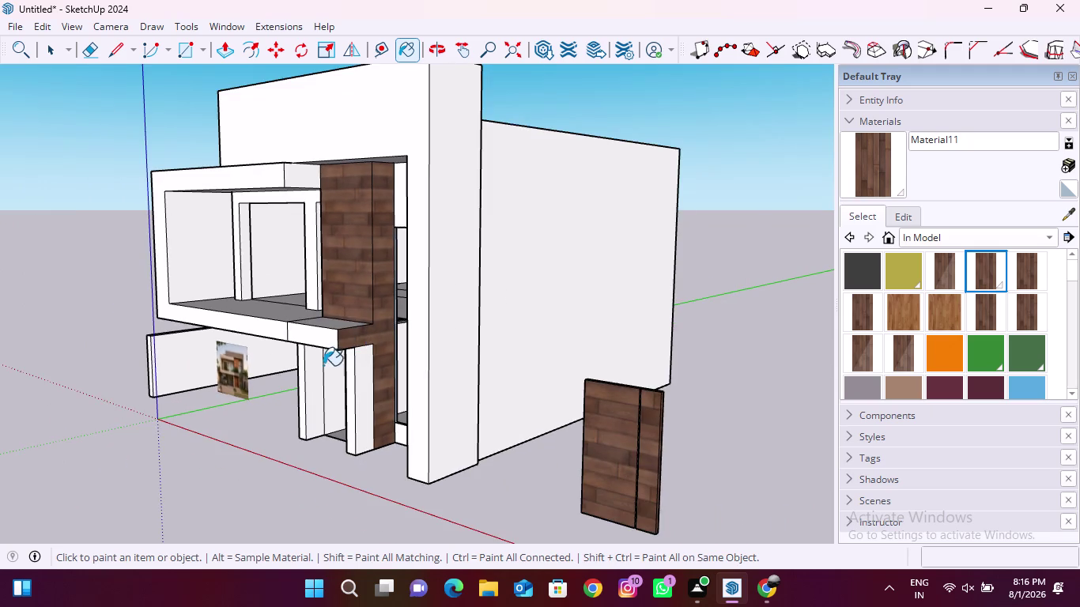
middle_drag(318, 364, 387, 354)
scroll(up, 3)
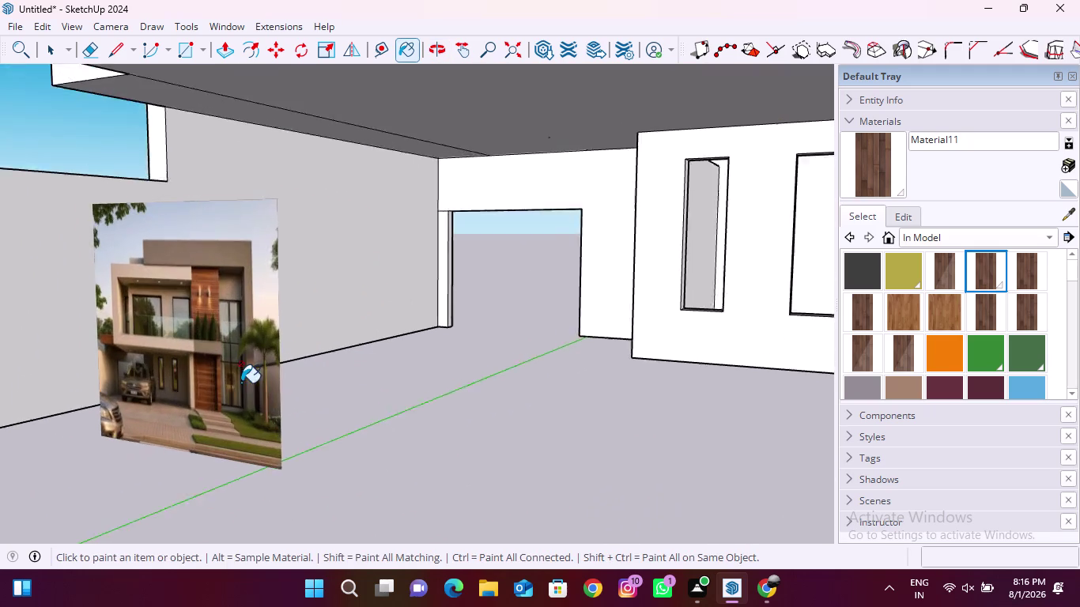
scroll(up, 3)
scroll(down, 3)
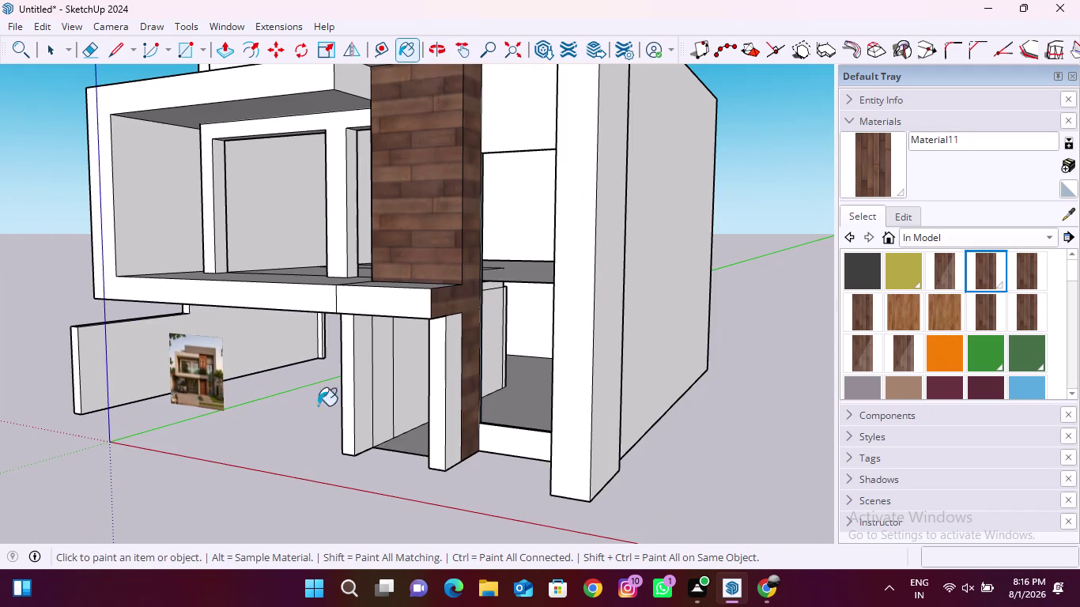
Paint the front and remaining faces of the ground-floor column in dark wood.
middle_drag(446, 375, 501, 358)
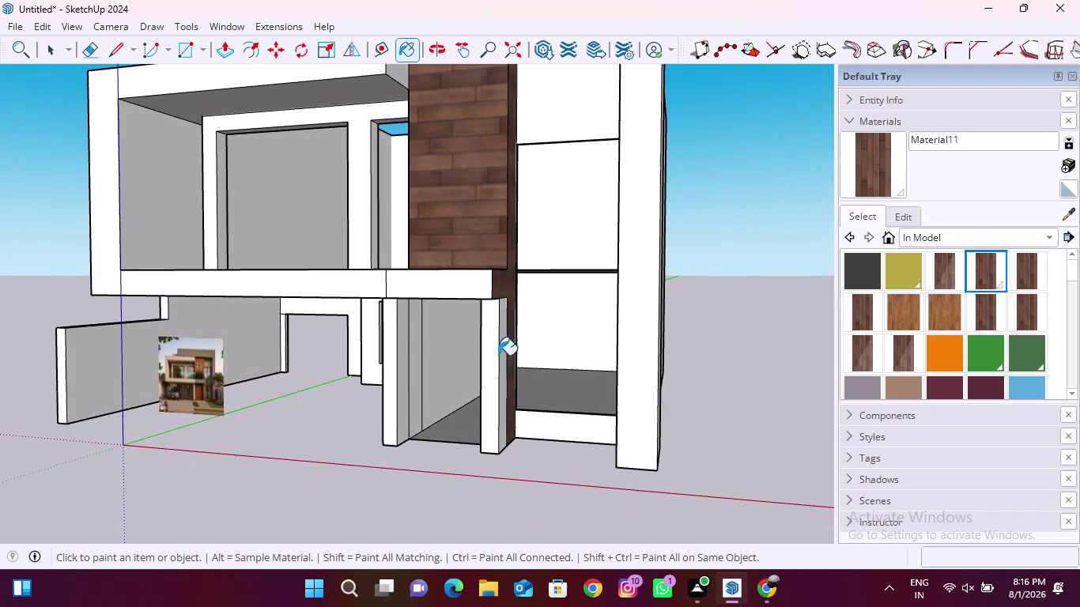
scroll(up, 3)
middle_drag(496, 354, 395, 390)
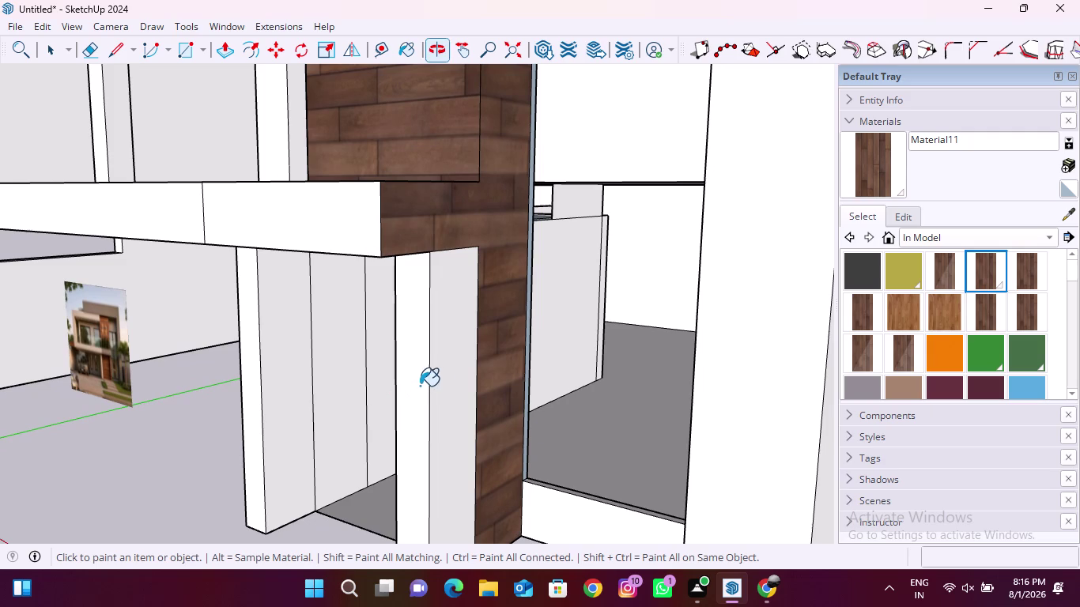
click(451, 374)
click(423, 396)
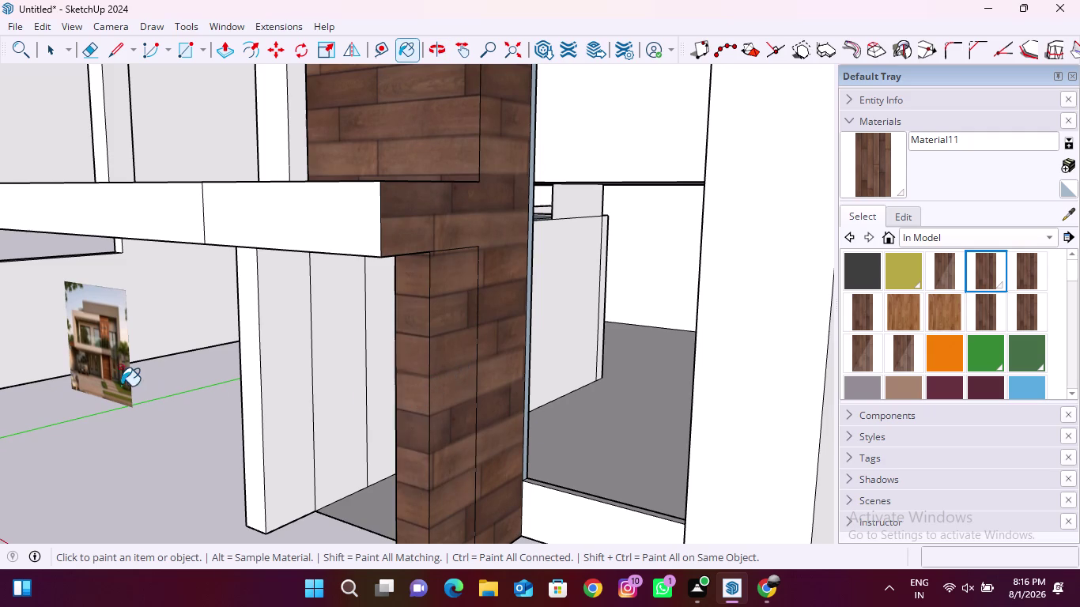
scroll(up, 3)
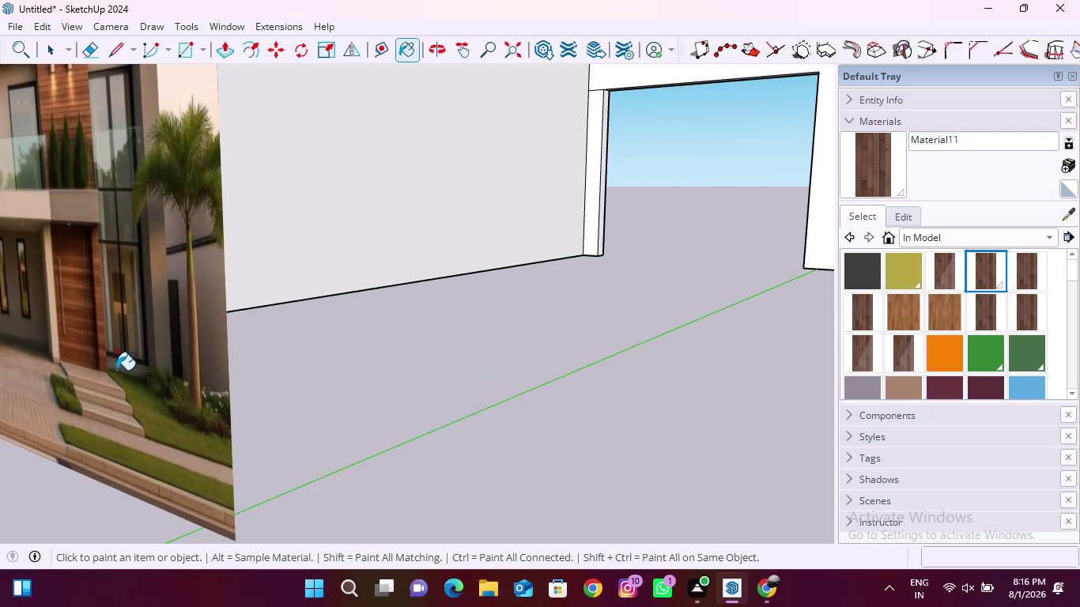
scroll(down, 3)
middle_drag(239, 410, 273, 404)
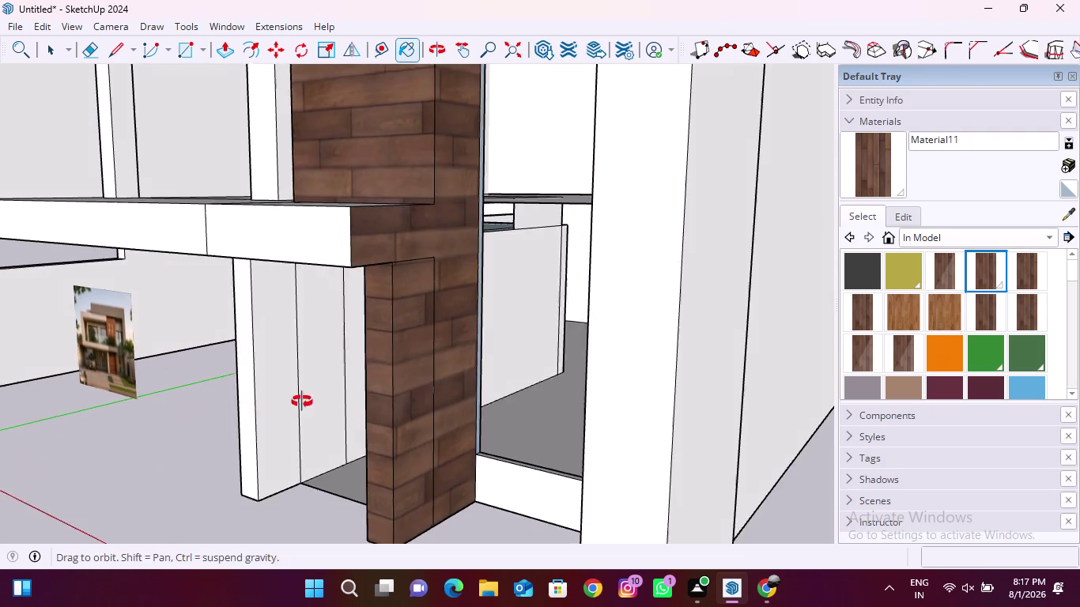
middle_drag(274, 404, 541, 397)
click(698, 363)
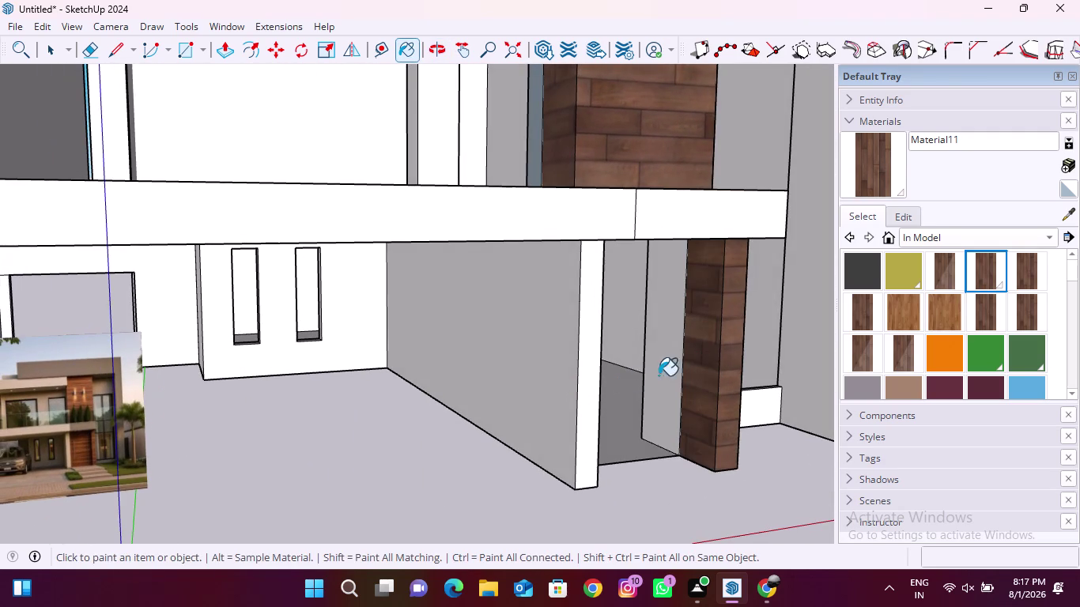
scroll(down, 3)
scroll(down, 3)
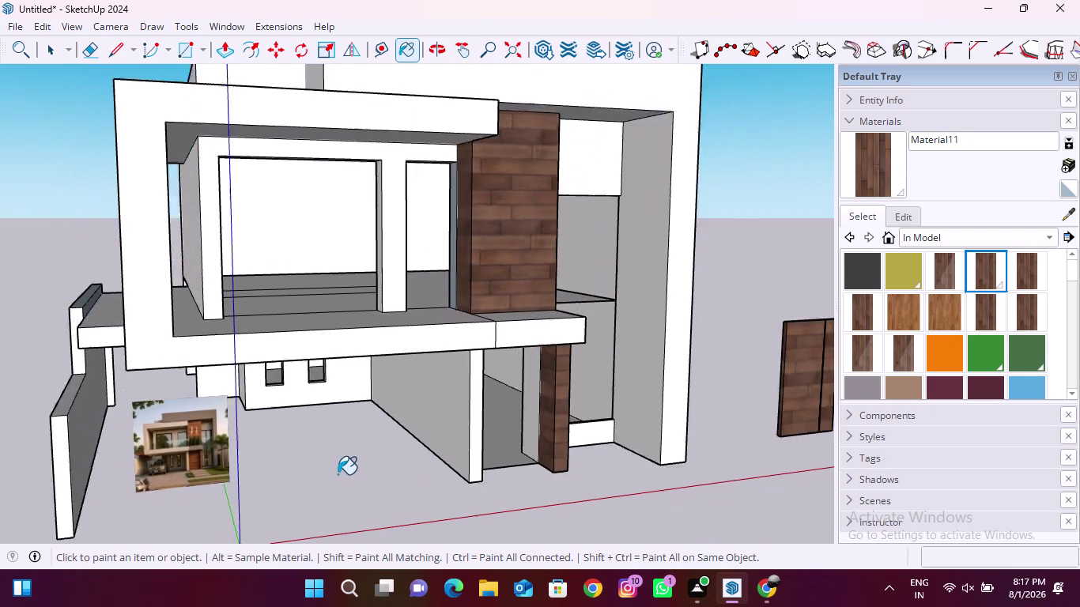
scroll(down, 3)
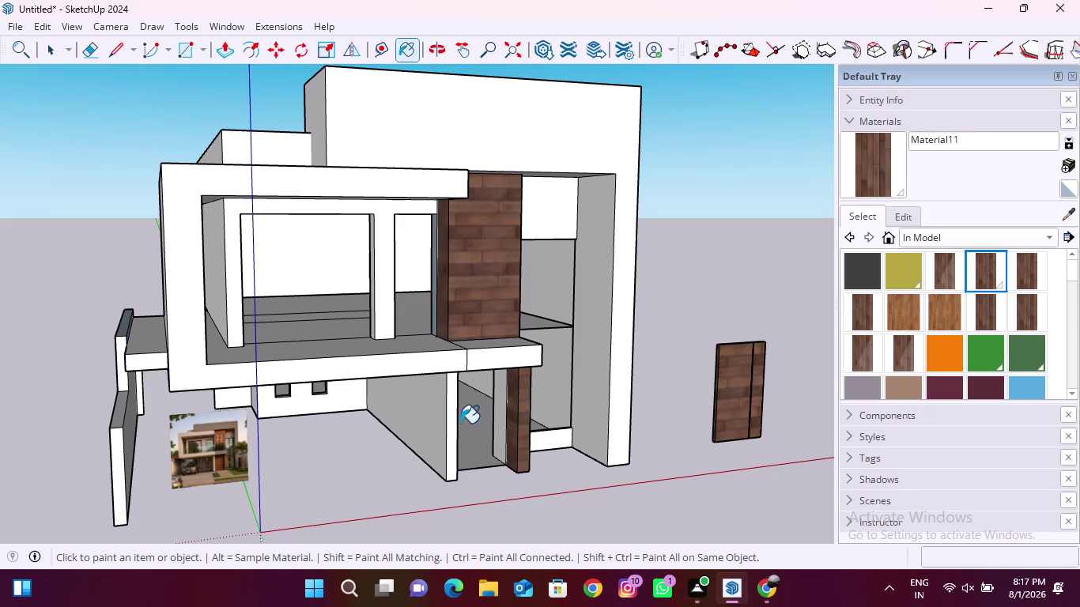
scroll(up, 3)
middle_drag(502, 413, 544, 411)
scroll(up, 3)
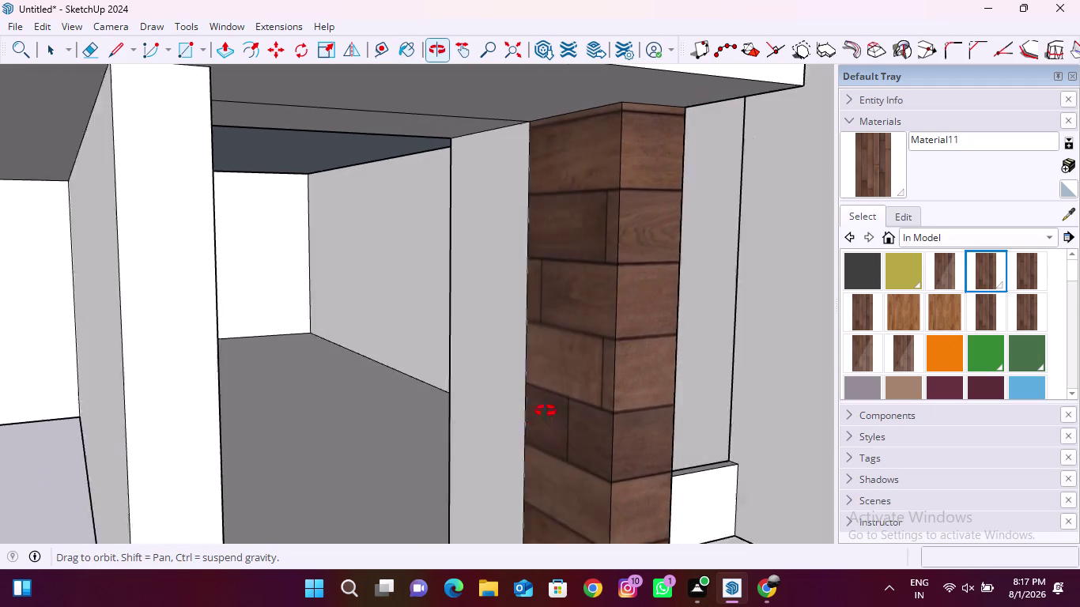
middle_drag(544, 411, 612, 415)
scroll(down, 3)
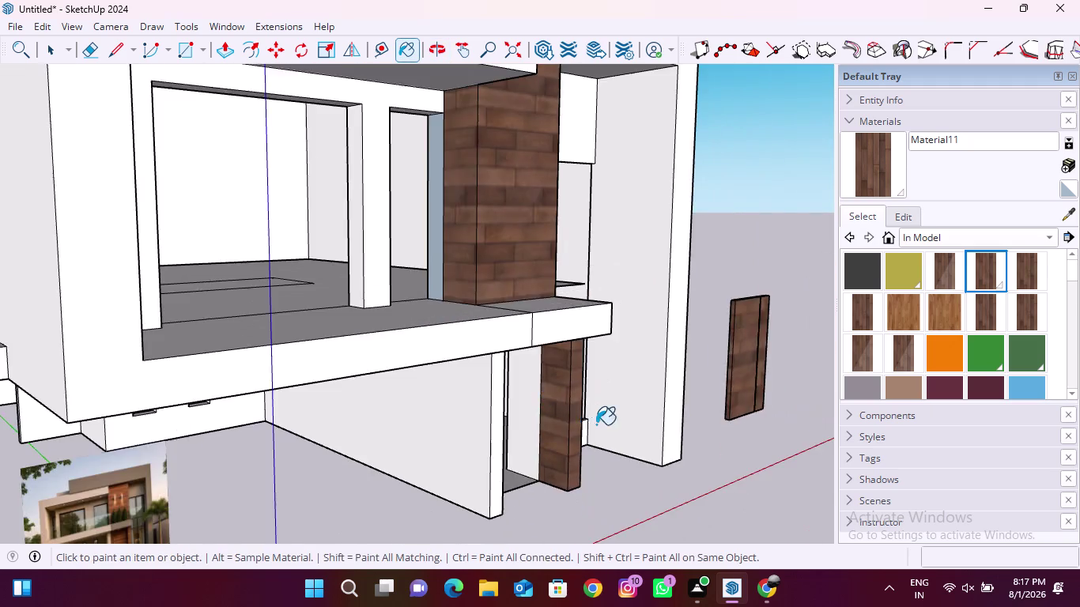
scroll(down, 3)
middle_drag(596, 447, 445, 452)
scroll(up, 3)
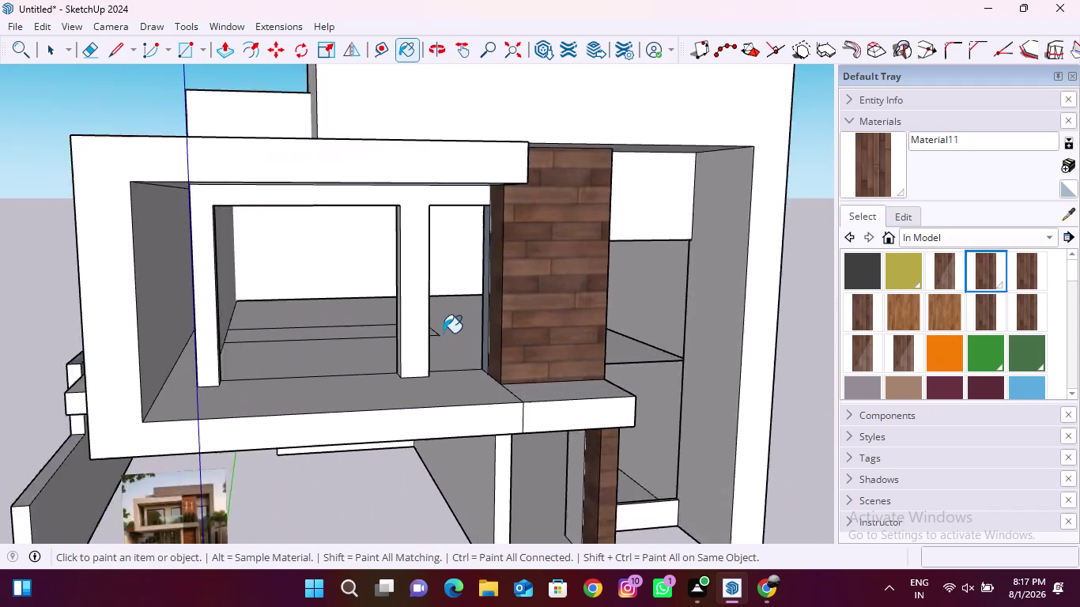
scroll(up, 3)
middle_drag(499, 337, 471, 350)
scroll(down, 3)
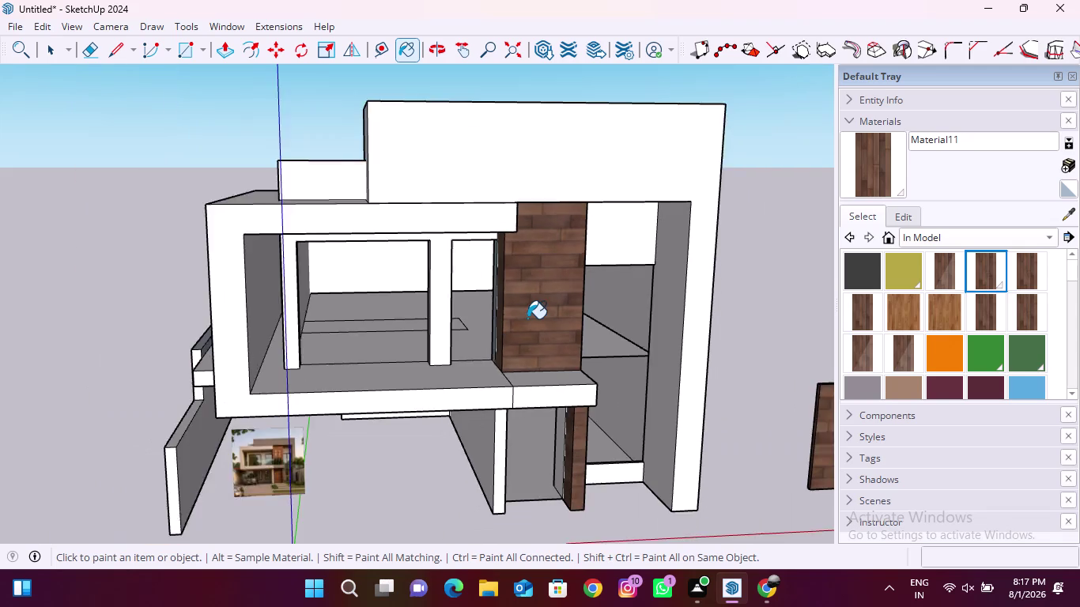
scroll(down, 3)
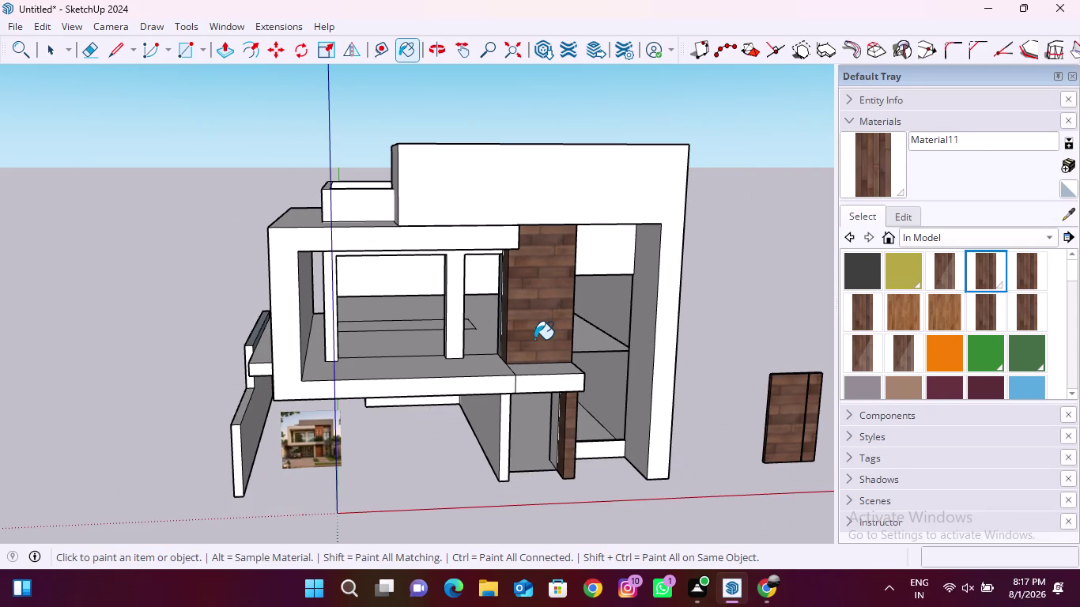
scroll(up, 3)
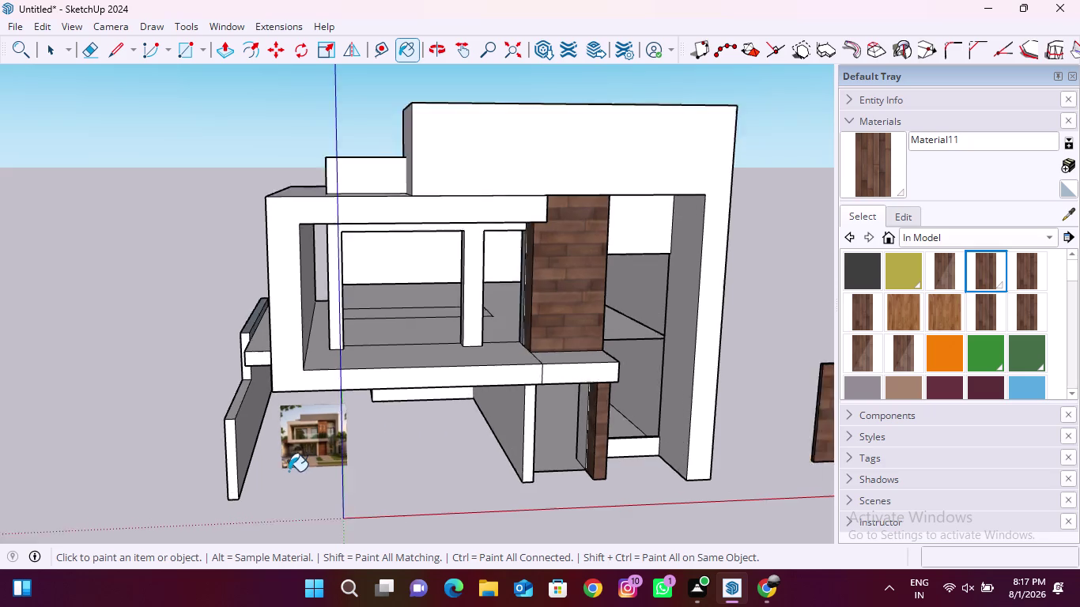
scroll(up, 3)
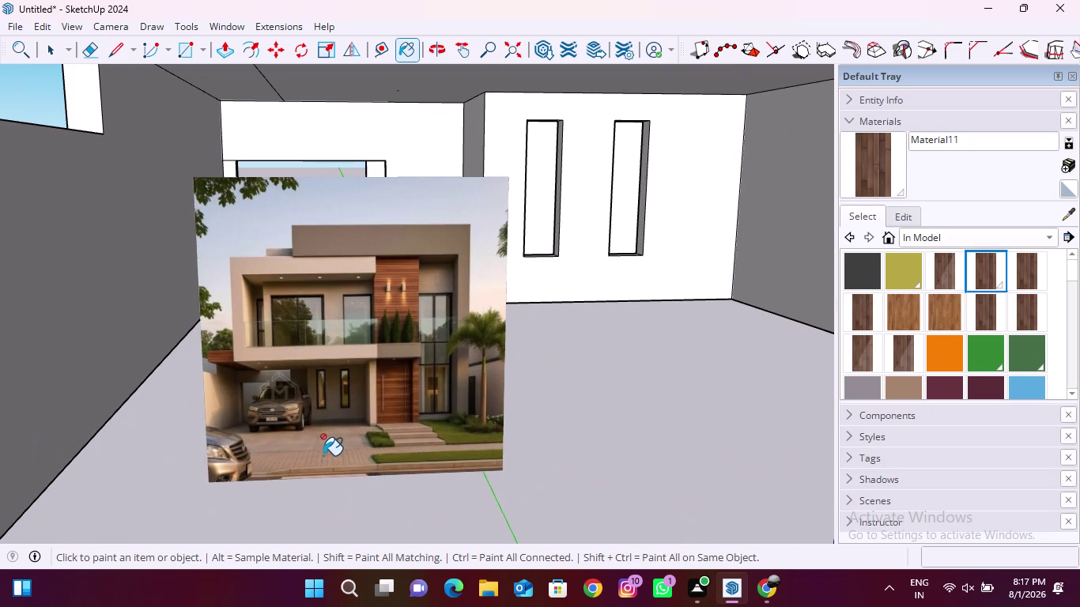
scroll(down, 3)
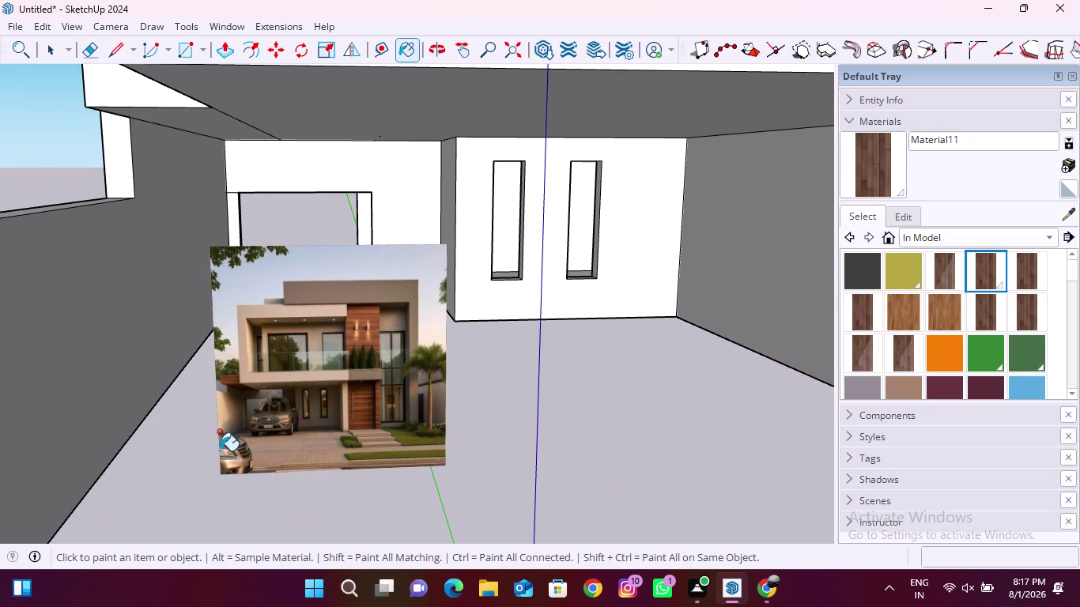
scroll(down, 3)
scroll(down, 3)
scroll(up, 3)
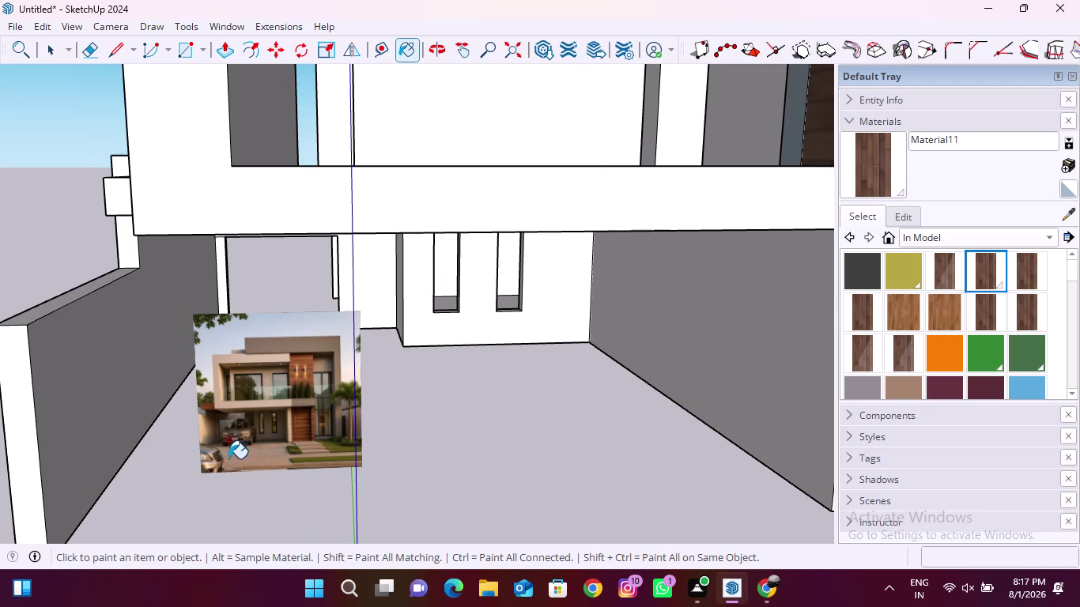
scroll(up, 3)
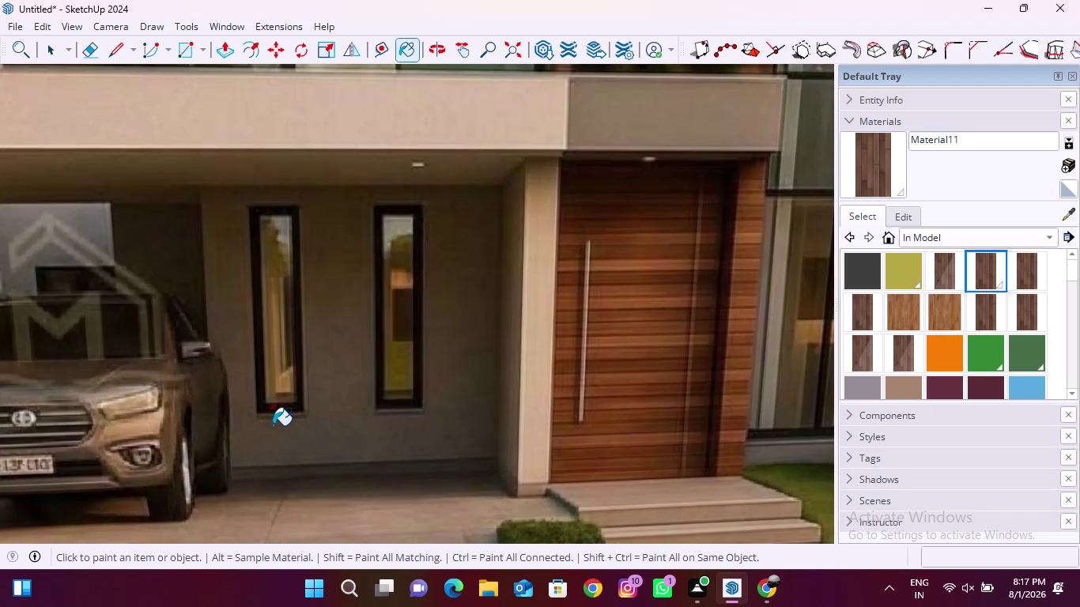
scroll(up, 3)
scroll(down, 3)
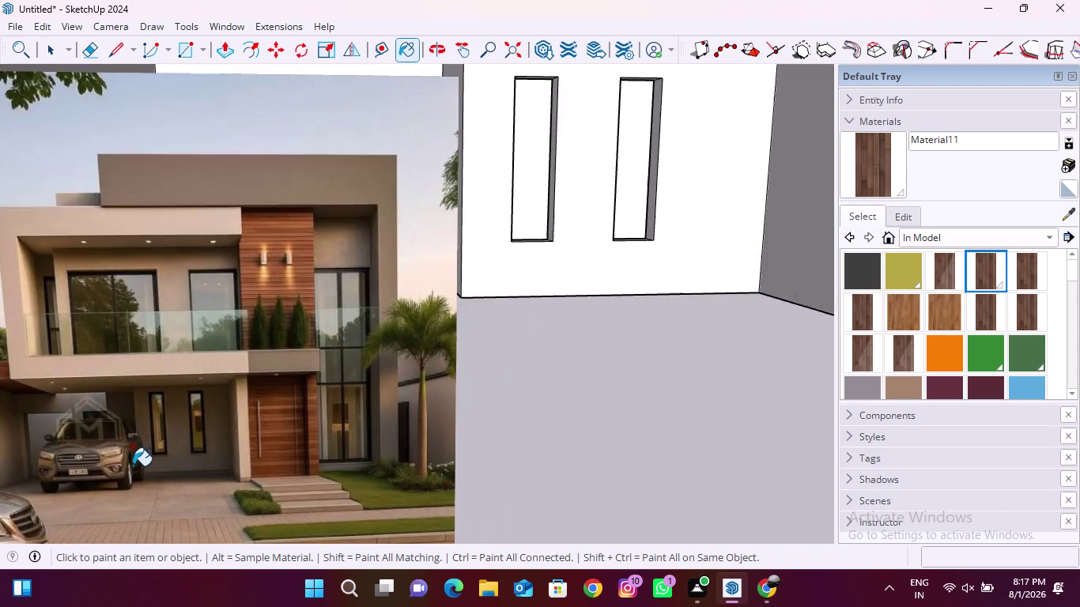
scroll(down, 3)
scroll(up, 3)
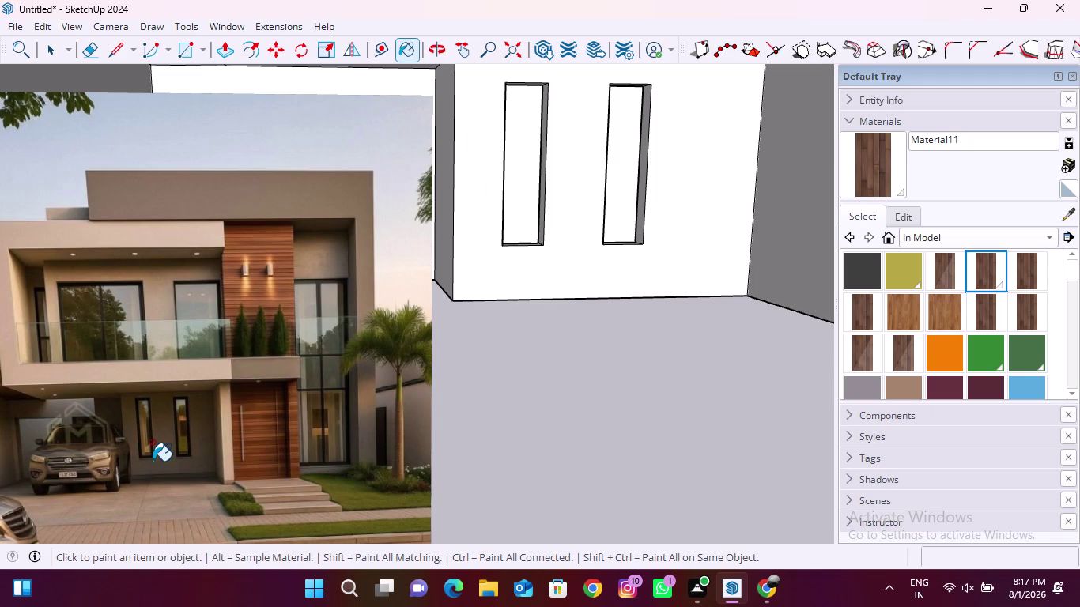
scroll(down, 3)
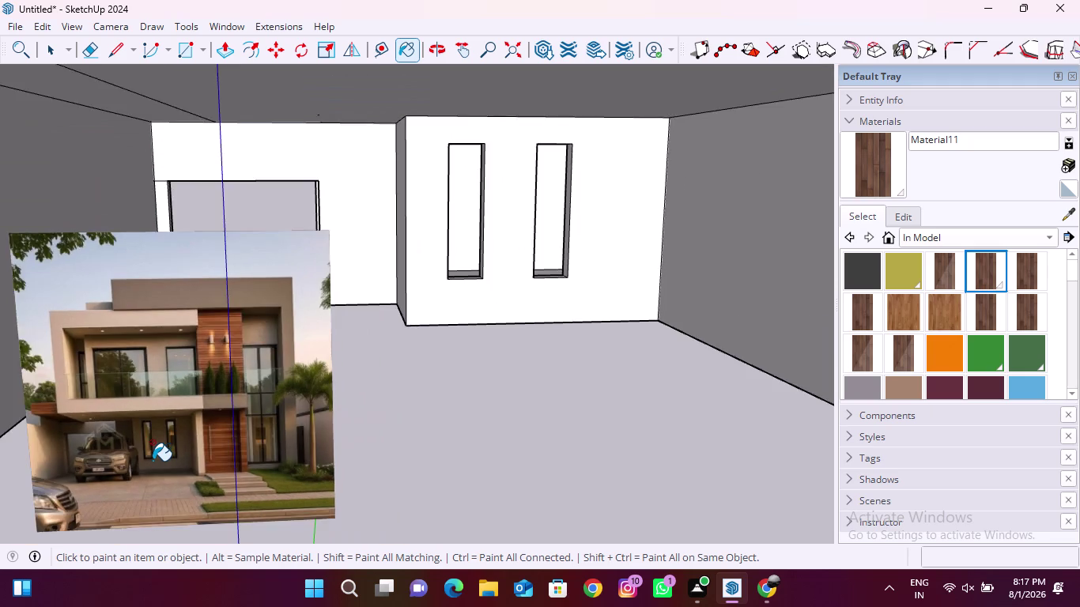
scroll(down, 3)
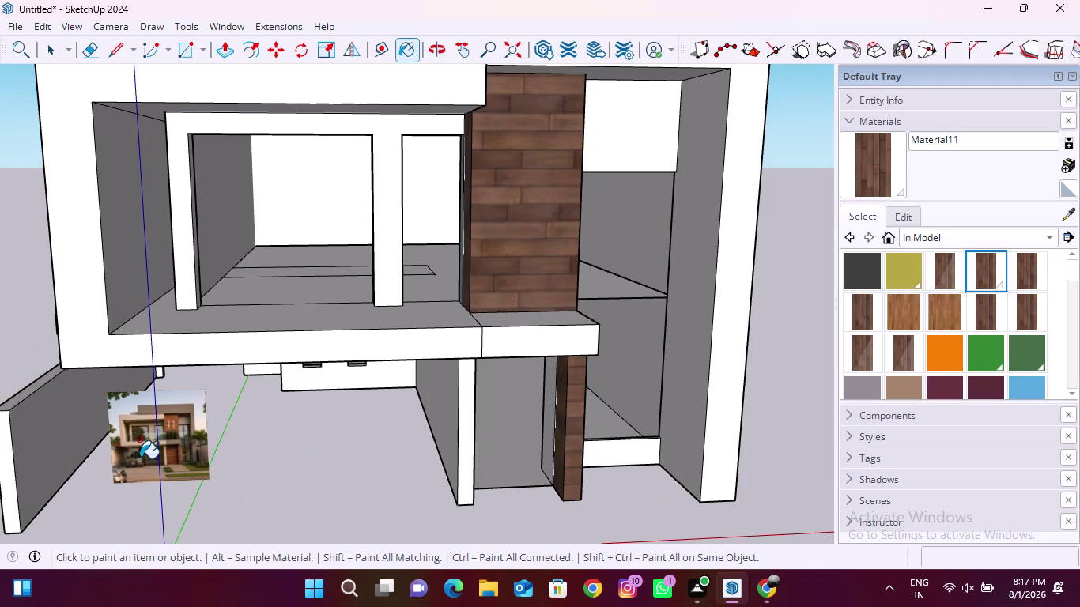
scroll(down, 3)
scroll(up, 3)
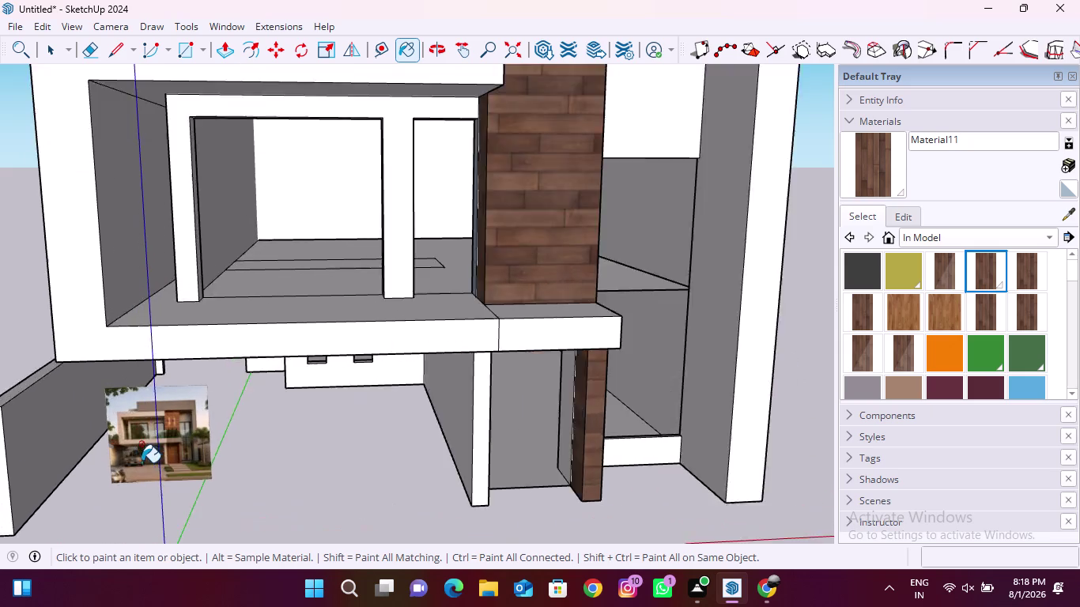
scroll(up, 3)
scroll(down, 3)
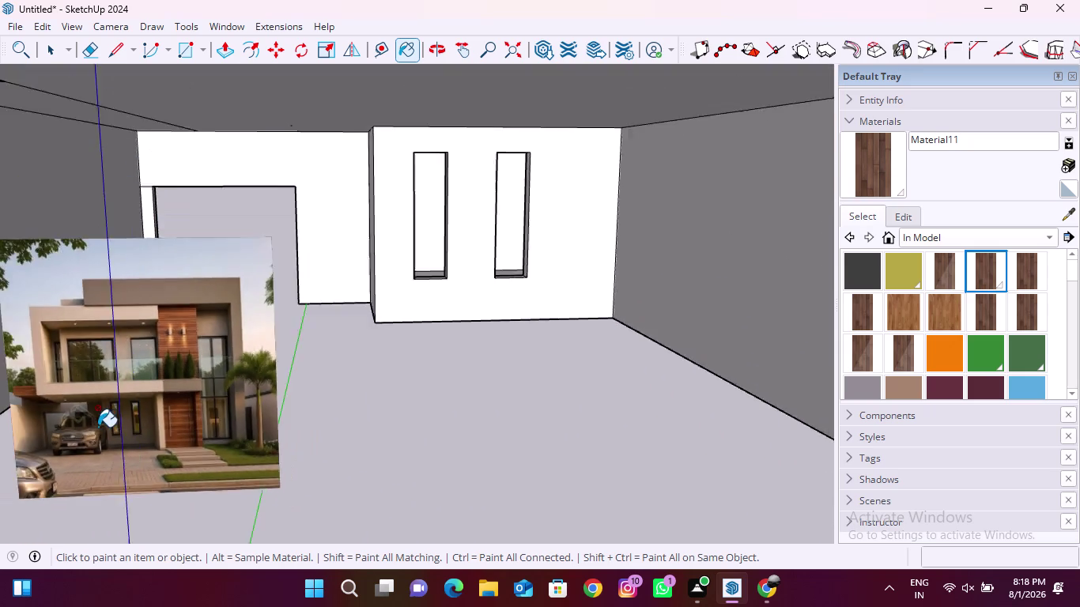
scroll(down, 3)
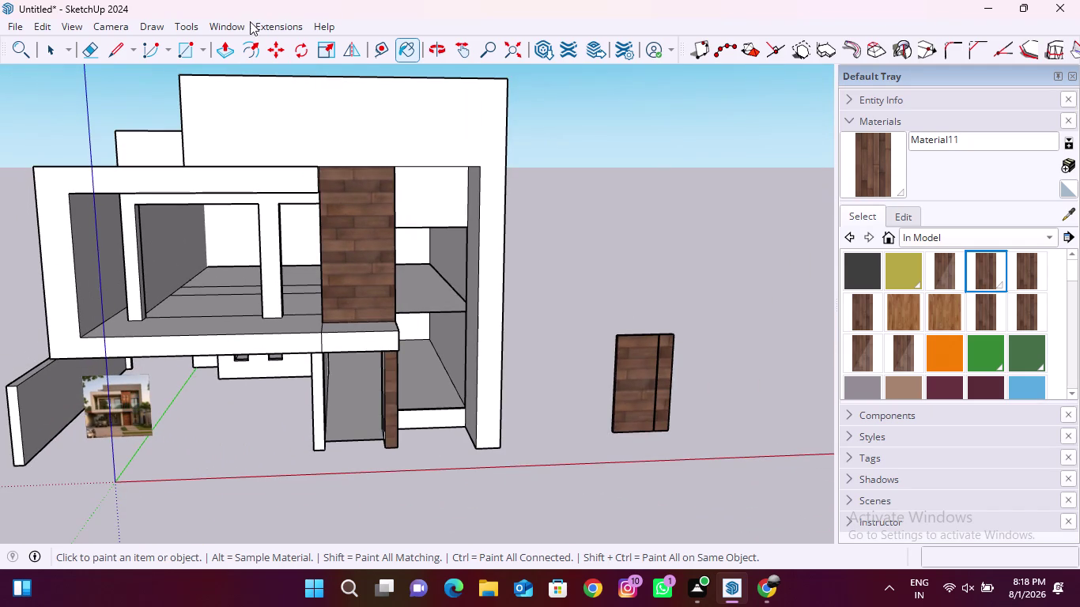
Open the 3D Warehouse window from the Window menu, after briefly checking Model Info.
click(262, 23)
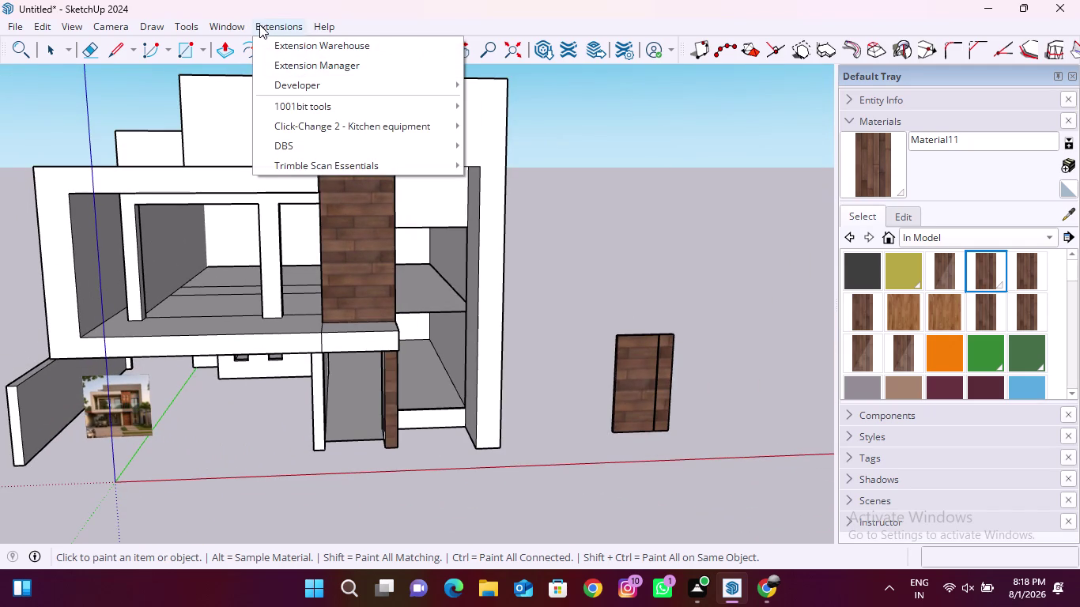
click(236, 28)
click(236, 28)
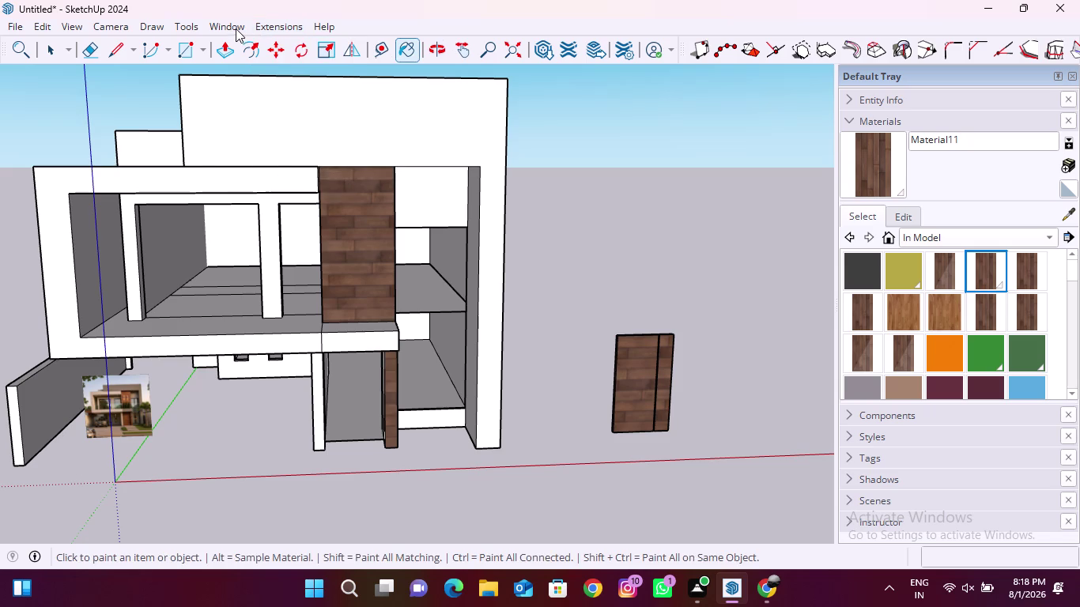
click(267, 109)
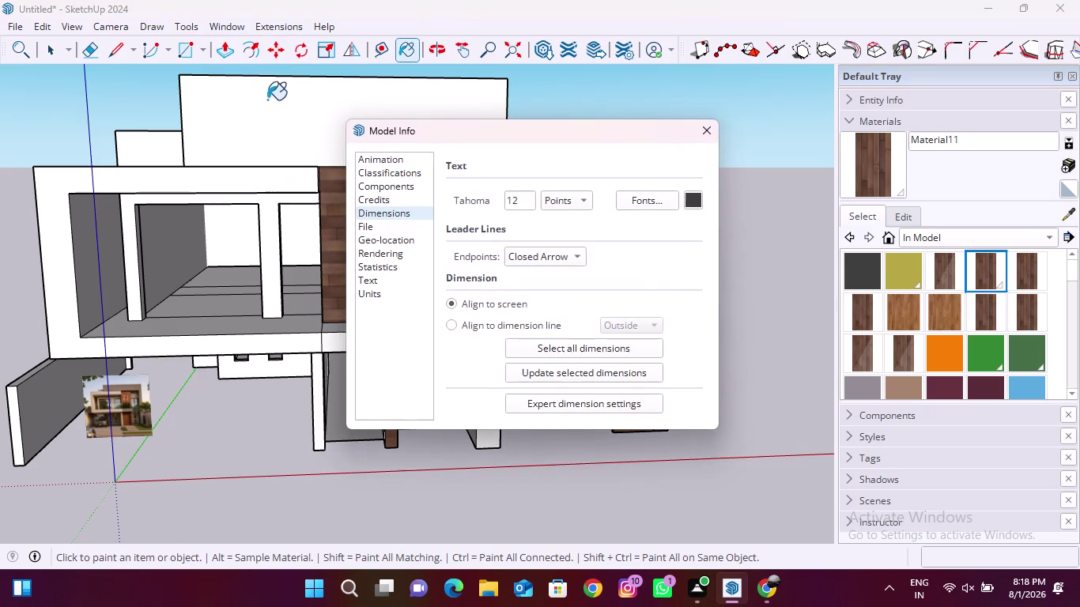
click(700, 128)
click(225, 19)
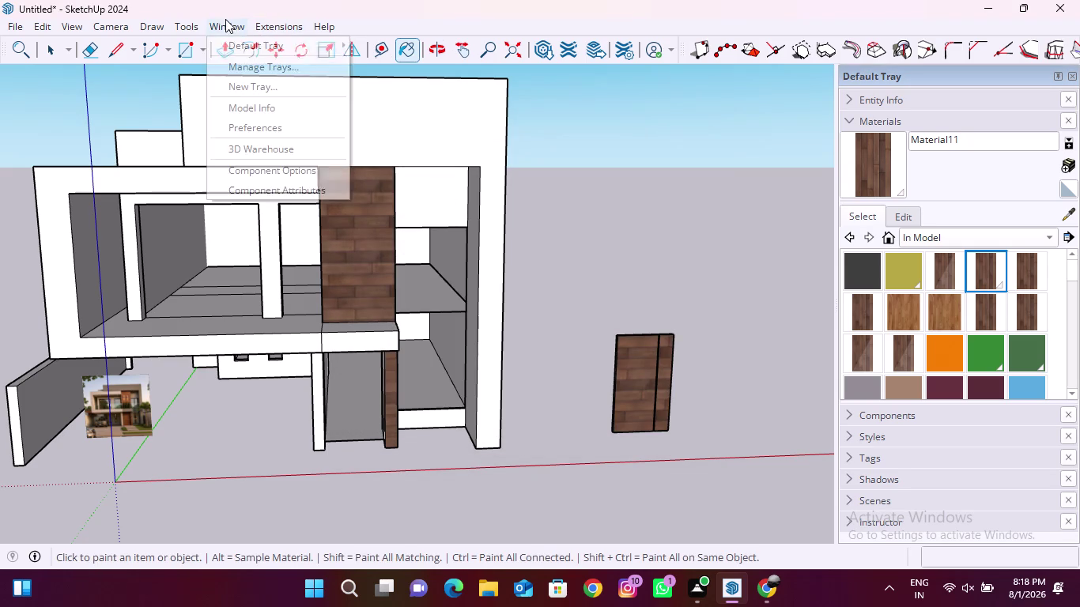
click(273, 141)
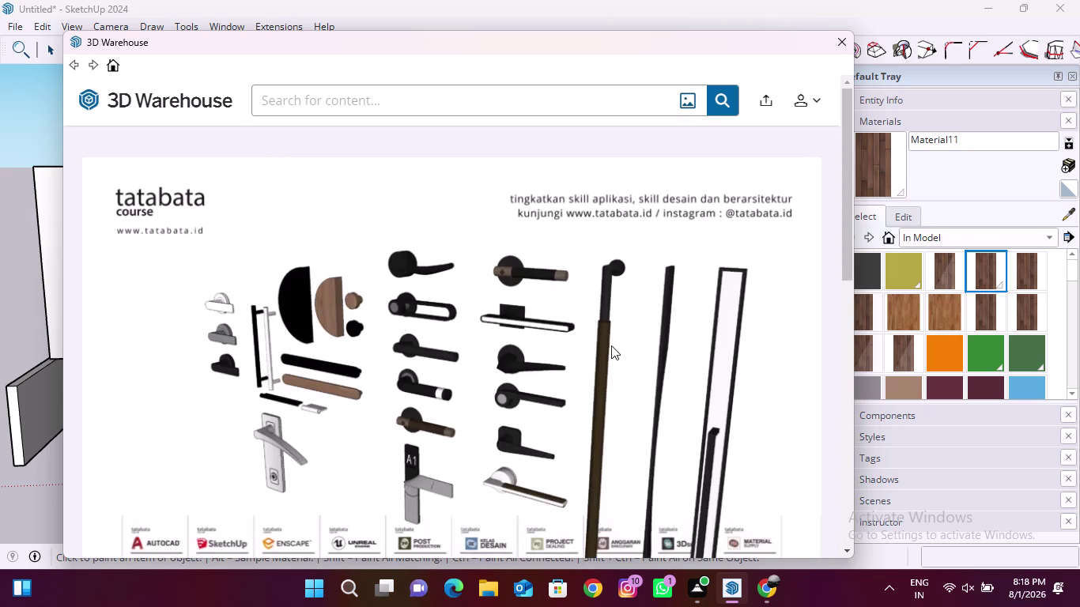
Browse the handles model page and start its download.
scroll(down, 3)
scroll(down, 3)
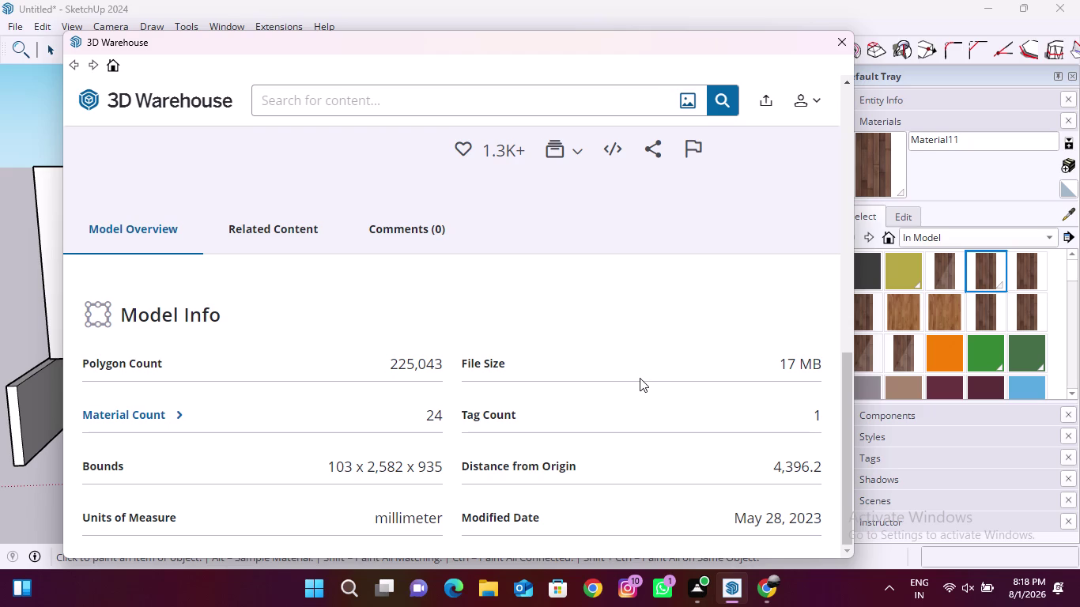
scroll(down, 3)
scroll(down, 3)
scroll(up, 3)
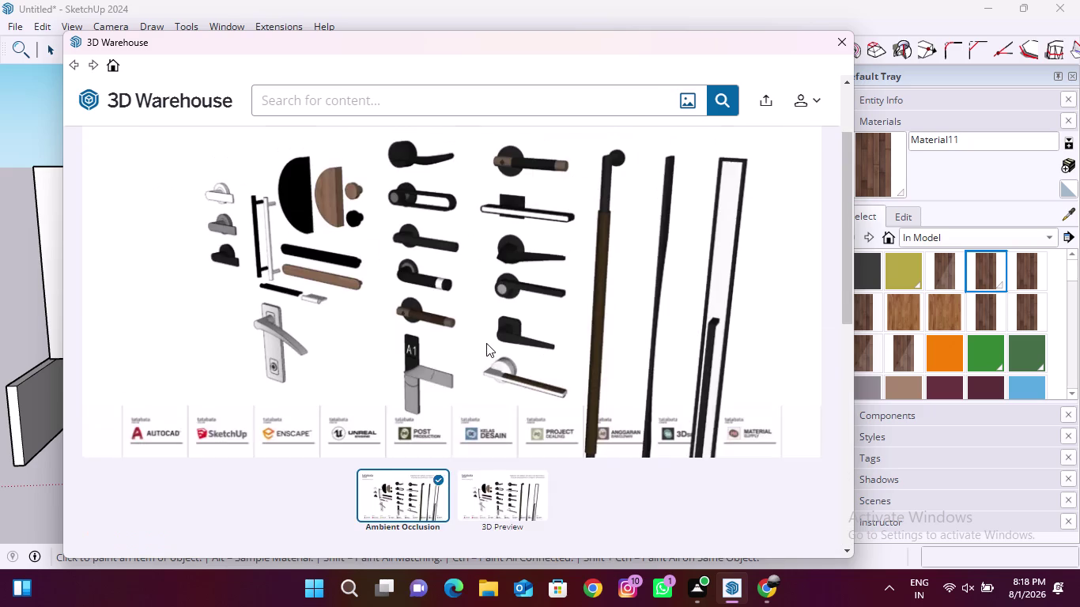
scroll(up, 3)
scroll(down, 3)
click(703, 348)
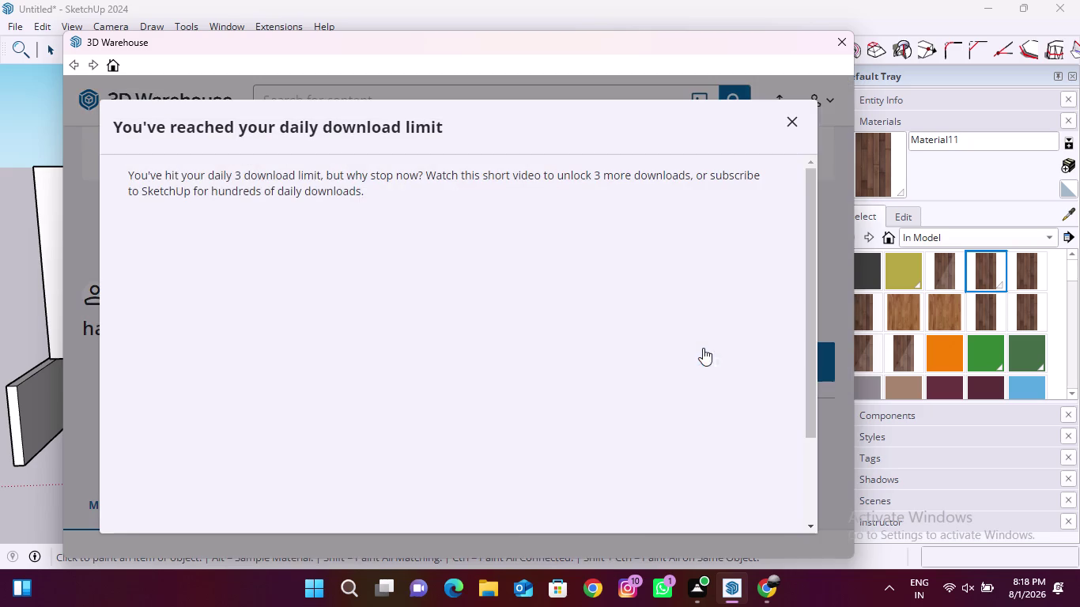
scroll(down, 3)
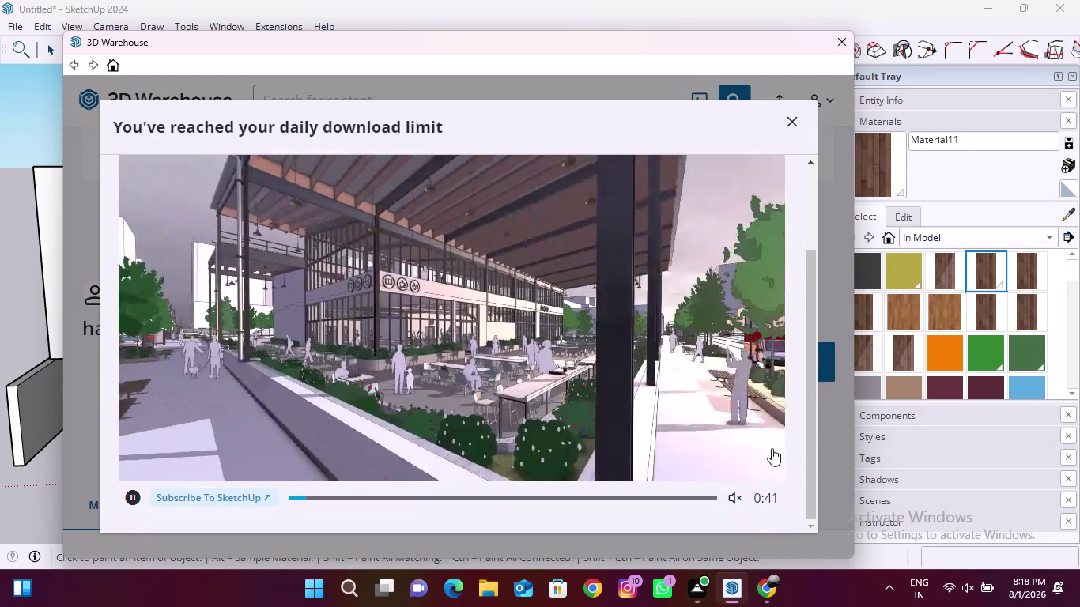
Unlock downloads via the video, skip the subscription offer, and load handles into the model.
click(737, 504)
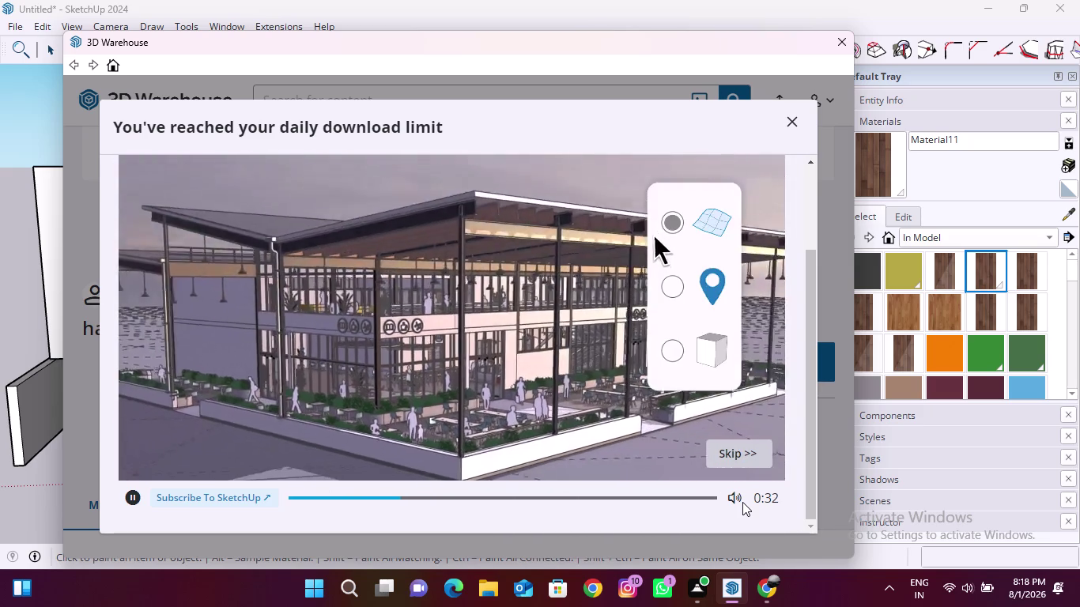
click(751, 446)
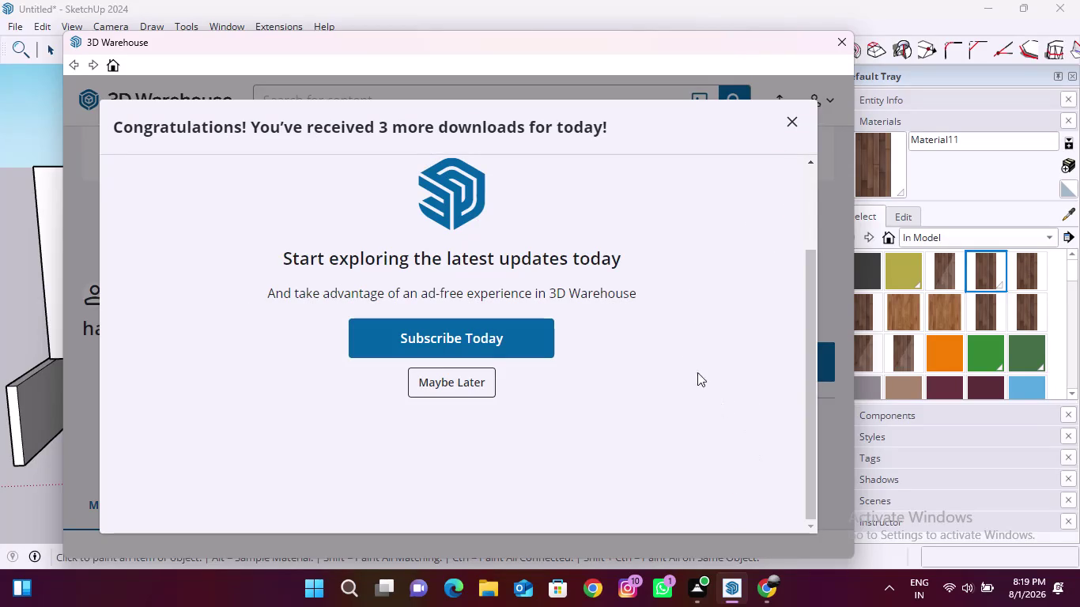
click(473, 378)
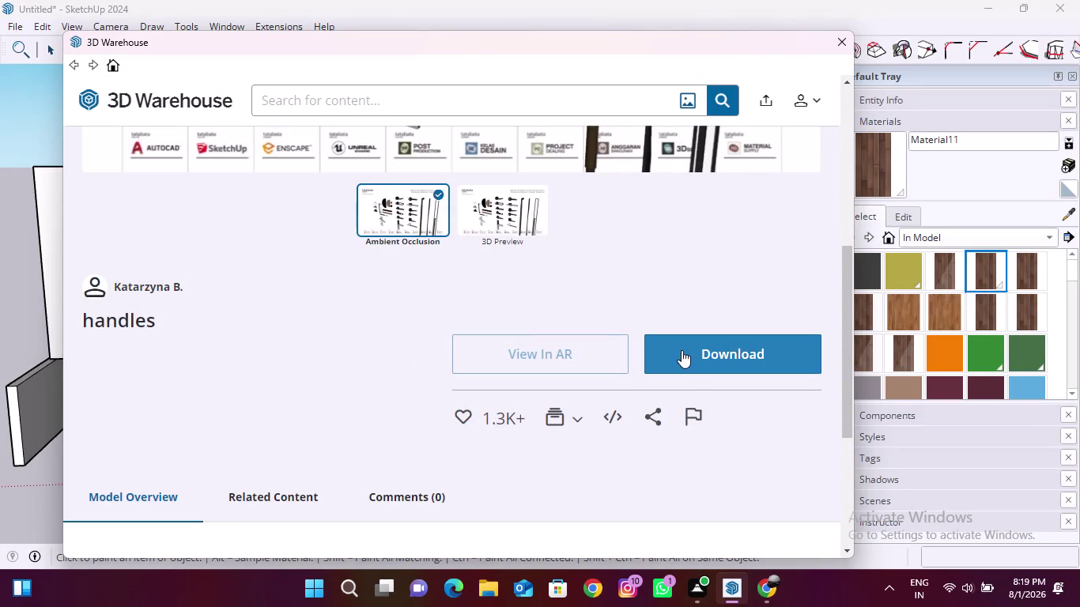
click(736, 347)
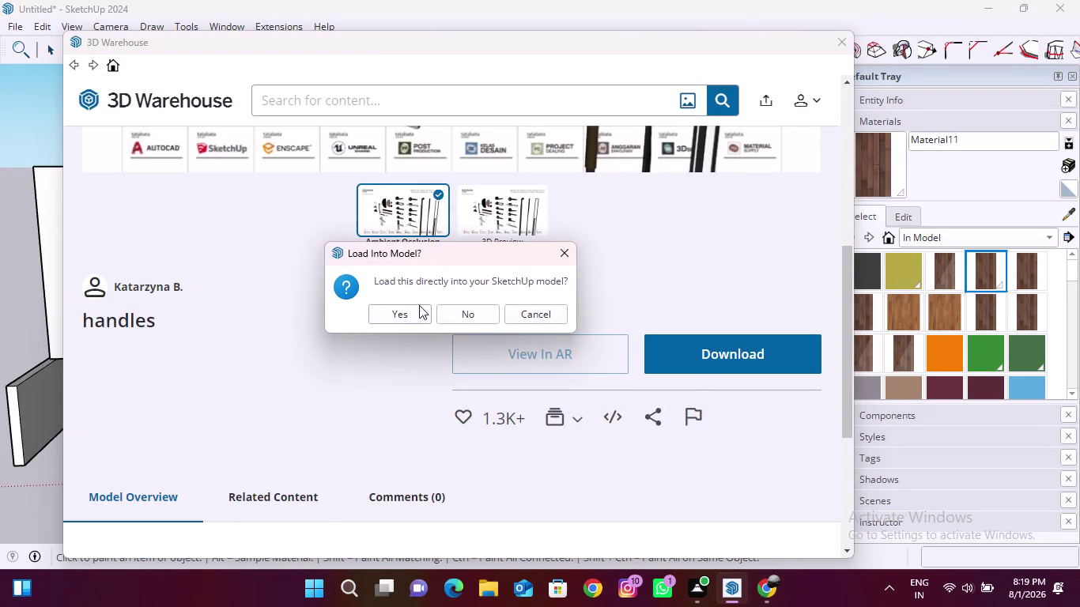
click(409, 307)
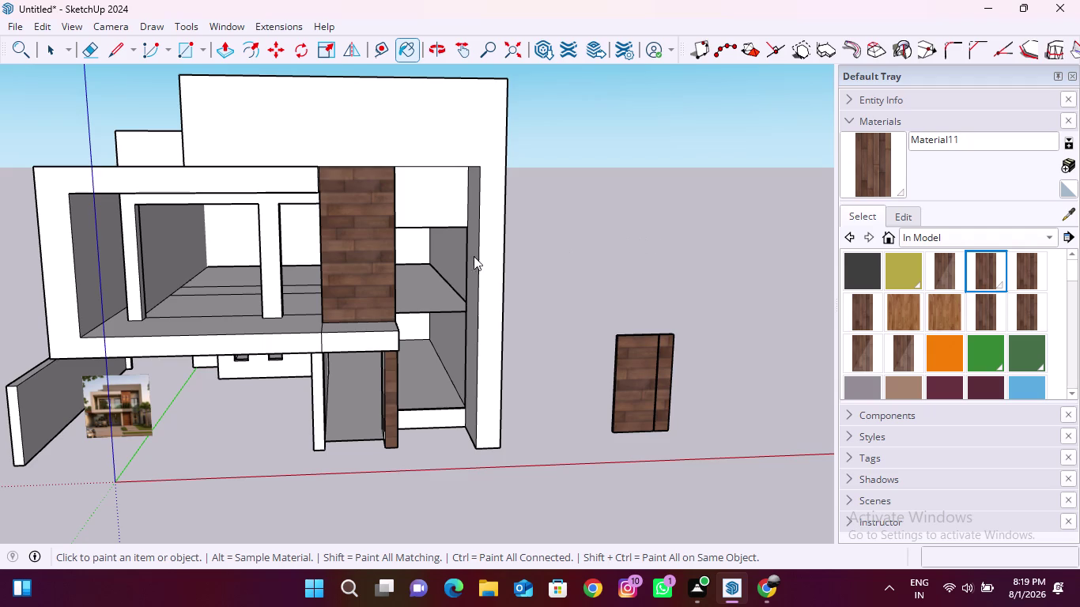
Detach the 1001bit extension toolbar from the dock into a floating panel.
scroll(down, 3)
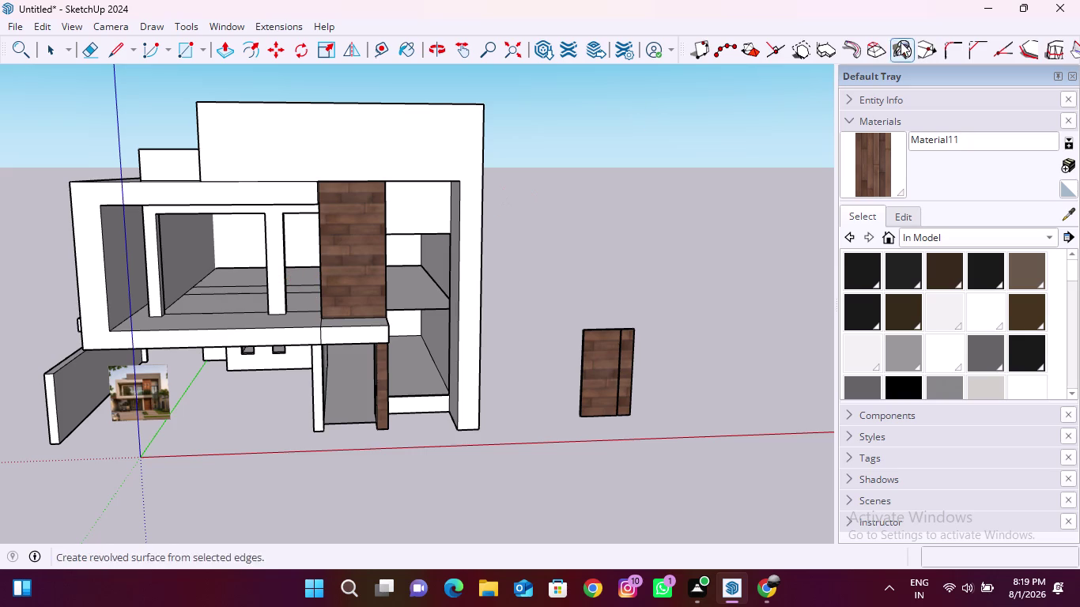
drag(684, 47, 205, 111)
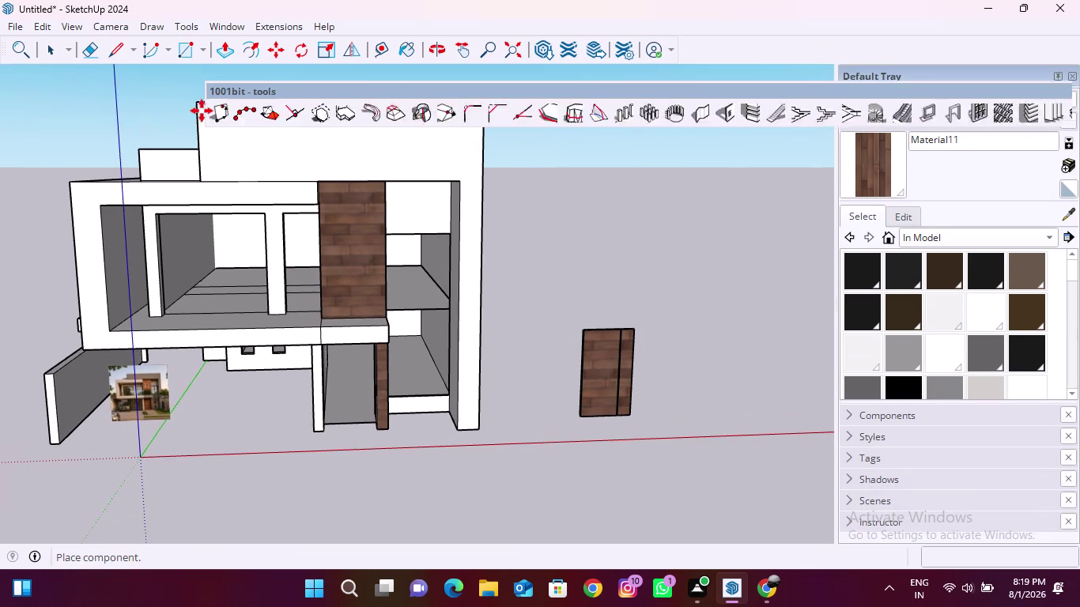
Move the 1001bit toolbar, open and cancel Create Vertical Louvres, then minimize SketchUp.
drag(205, 111, 1, 96)
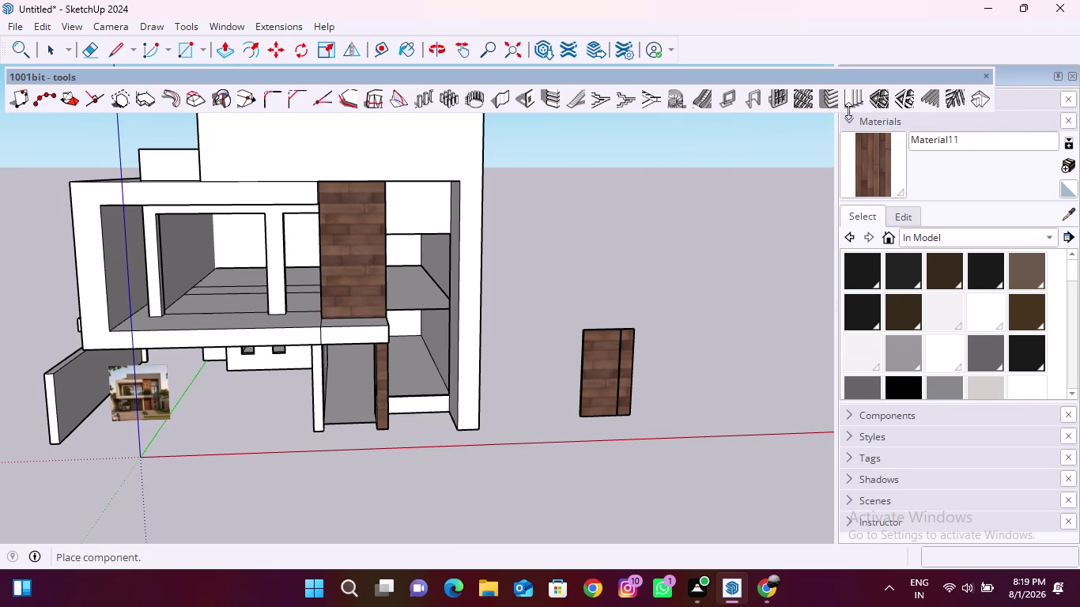
click(854, 99)
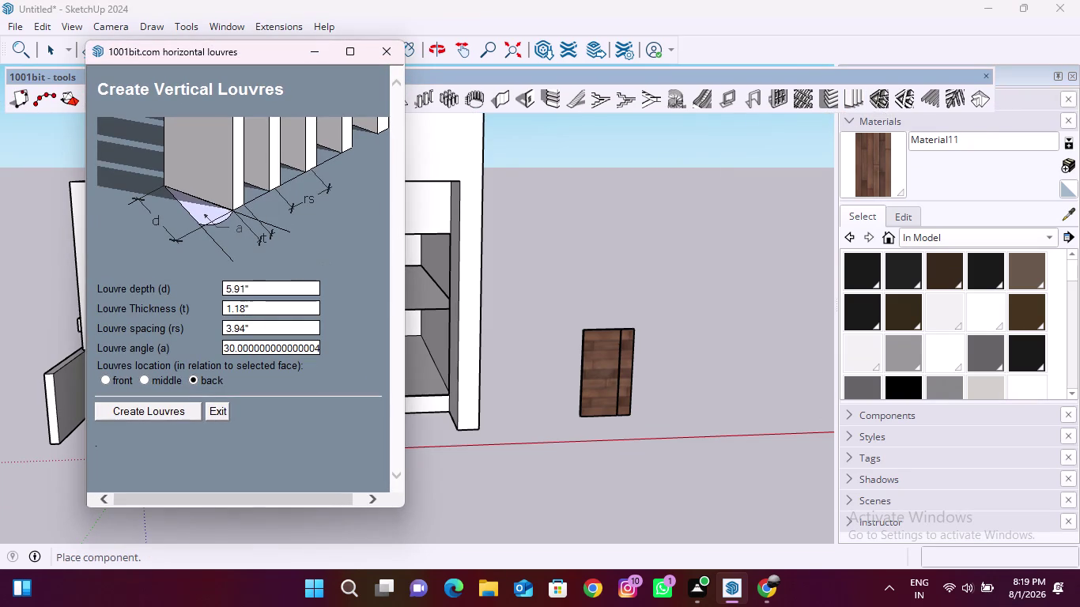
drag(263, 287, 210, 283)
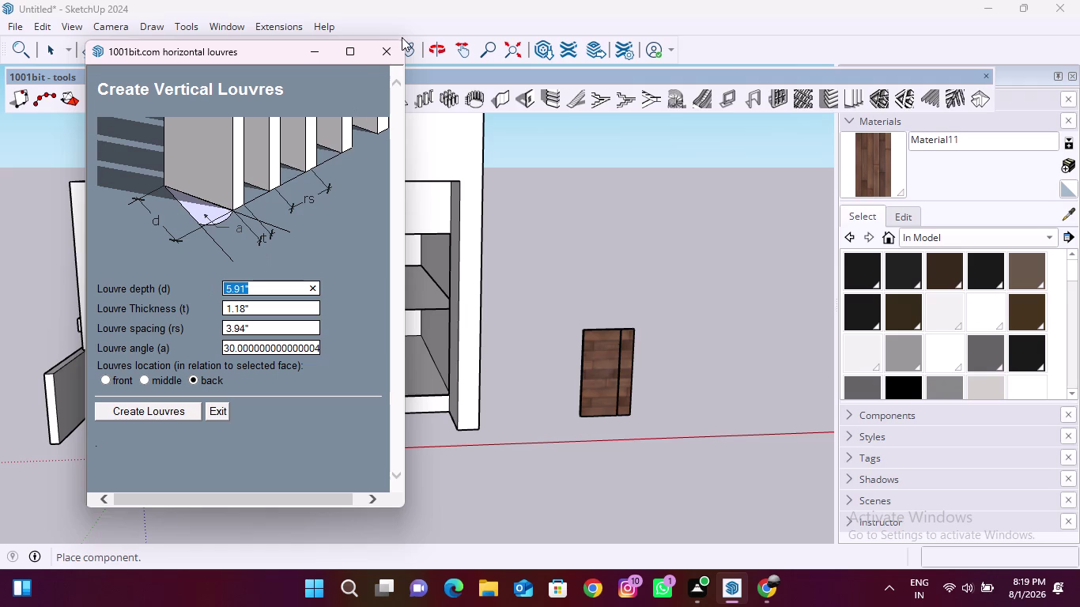
click(391, 53)
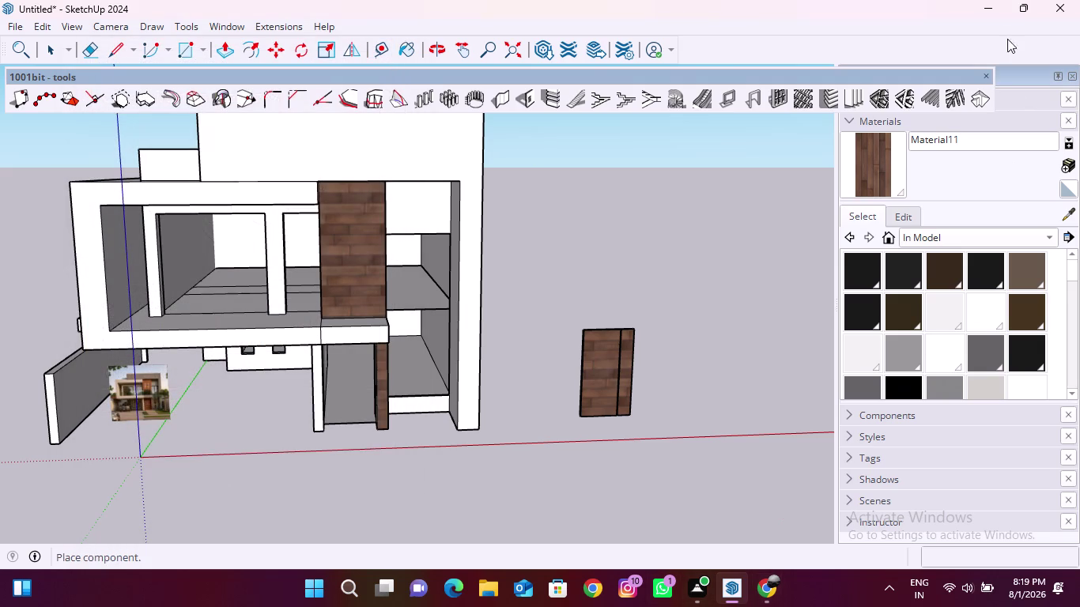
click(989, 0)
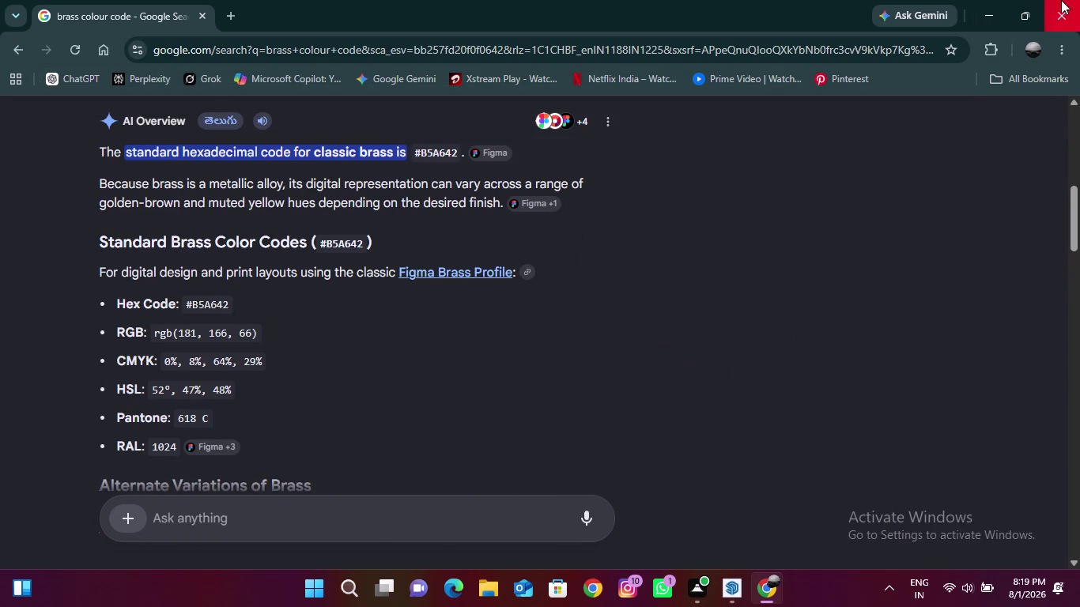